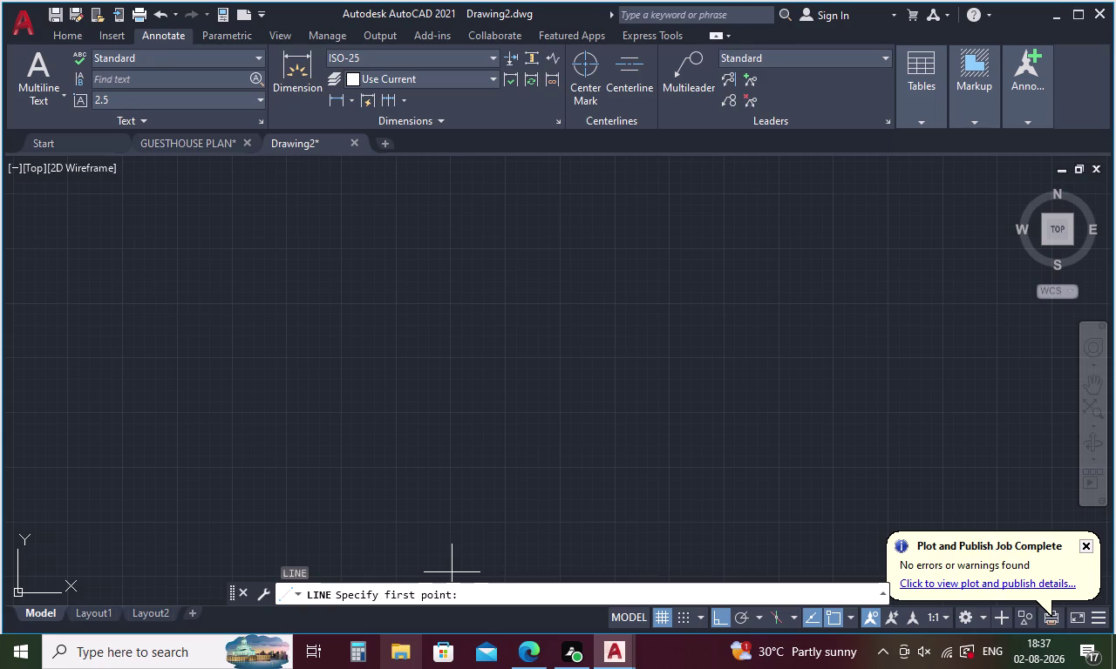
Draw the 12'9" bottom wall line.
click(405, 439)
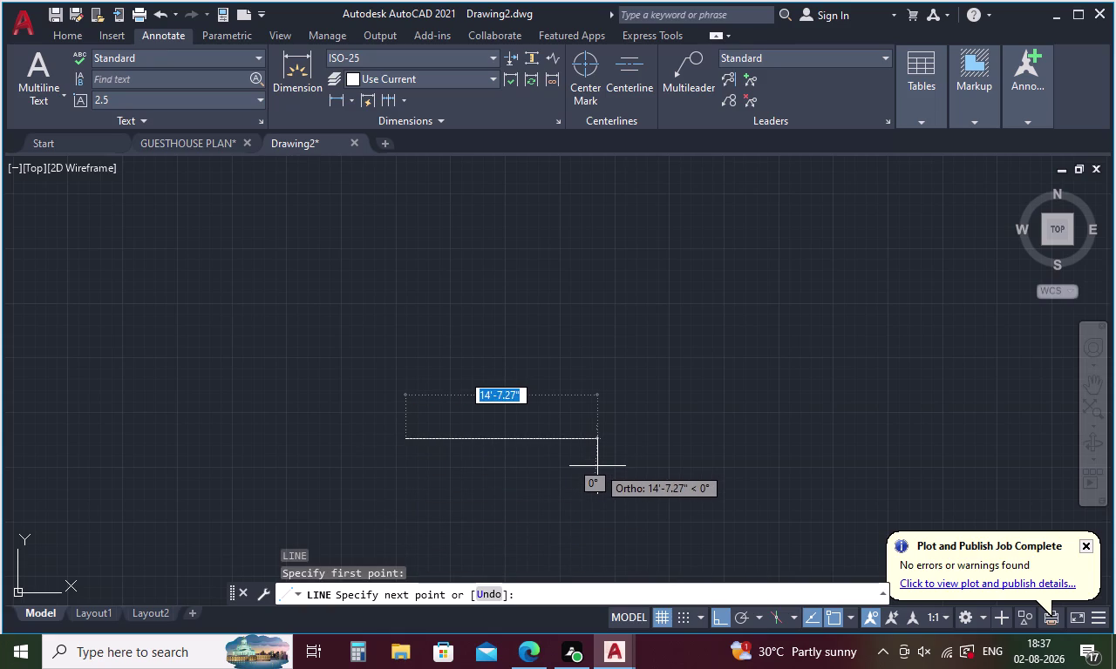
text(12)
key(apostrophe)
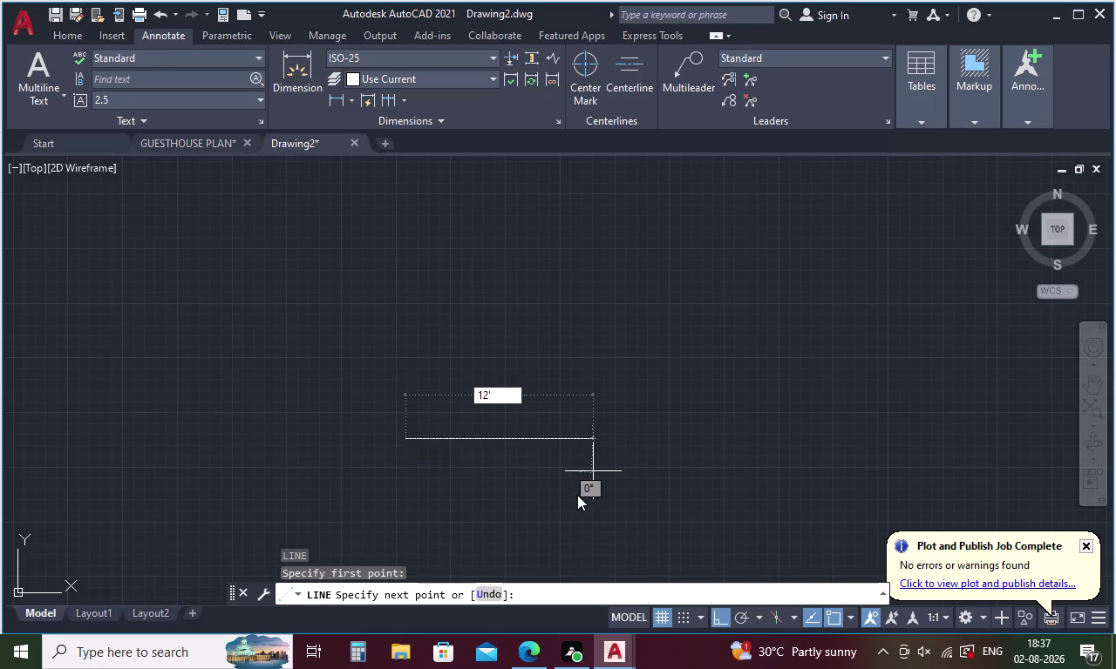
key(9)
key(shift+quotedbl)
key(Return)
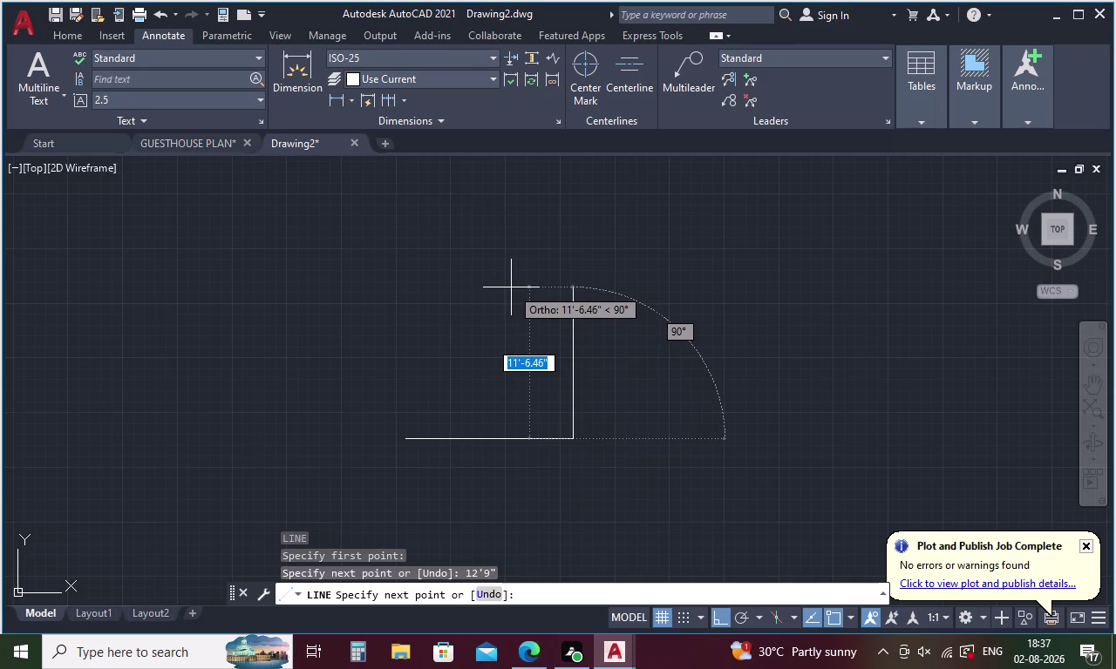
key(Escape)
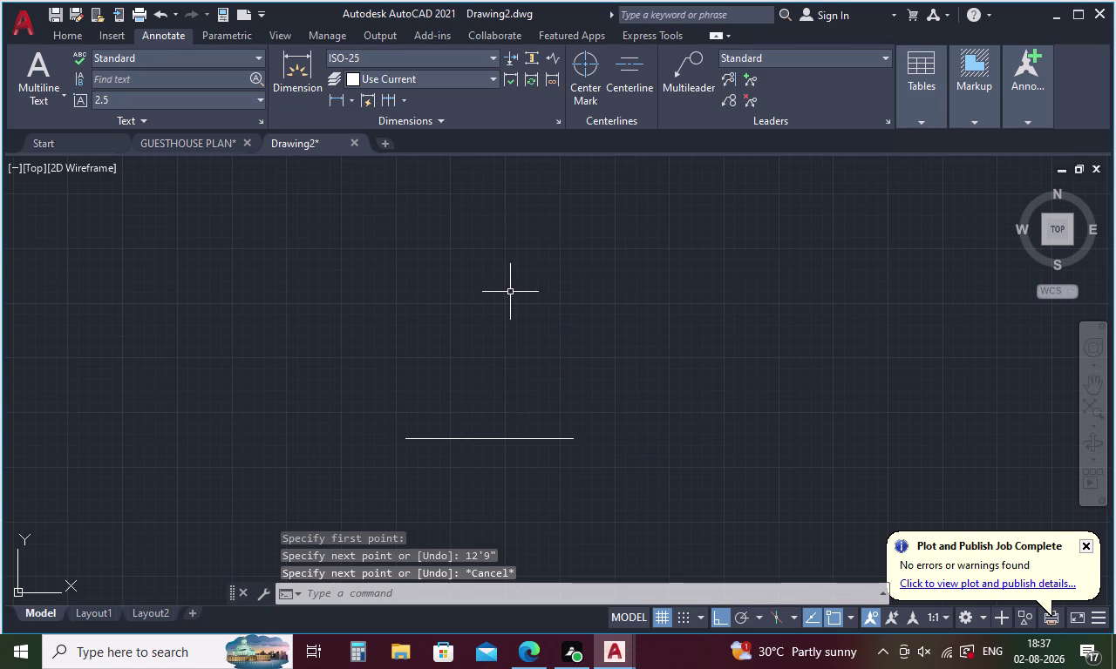
Offset the bottom wall 12' upward to form the top wall.
key(o)
key(Return)
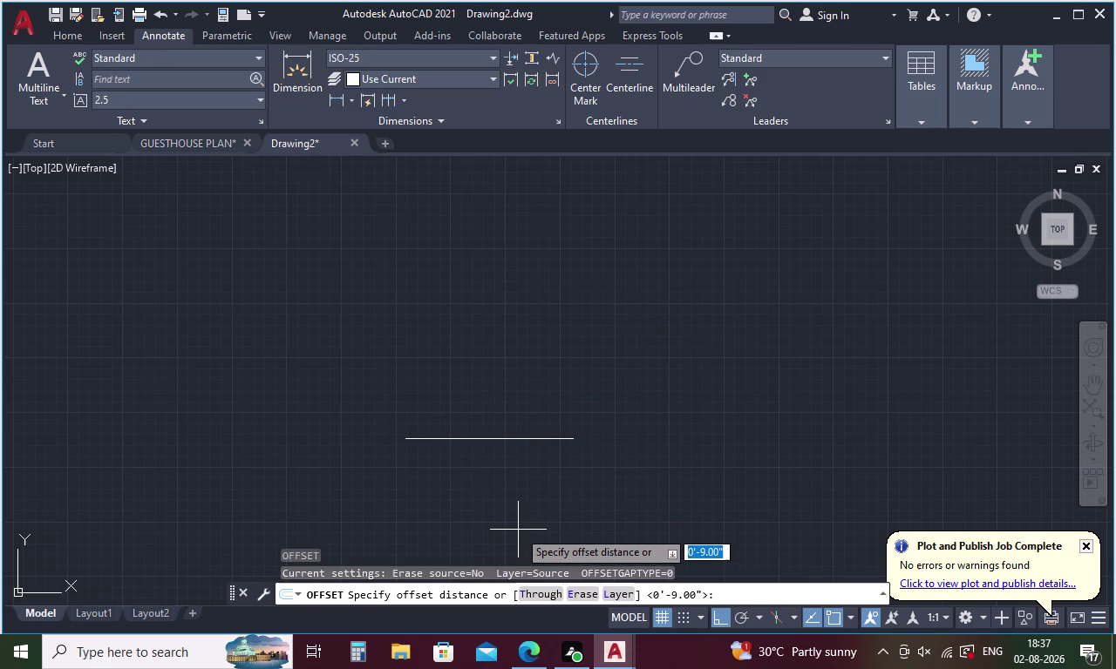
text(12')
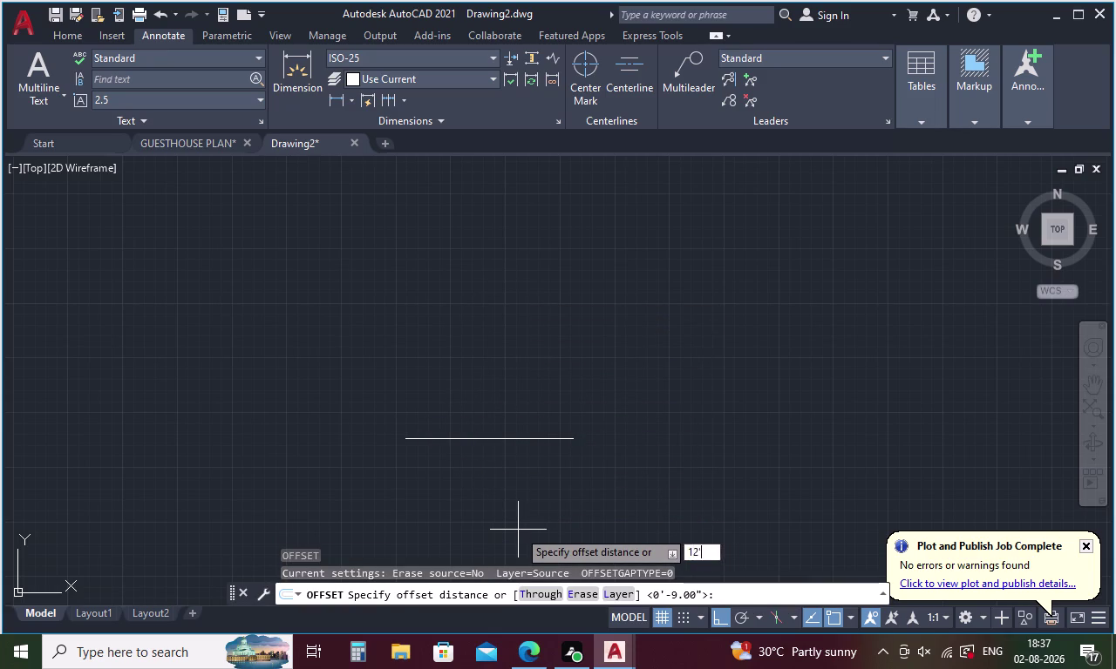
key(Return)
click(484, 437)
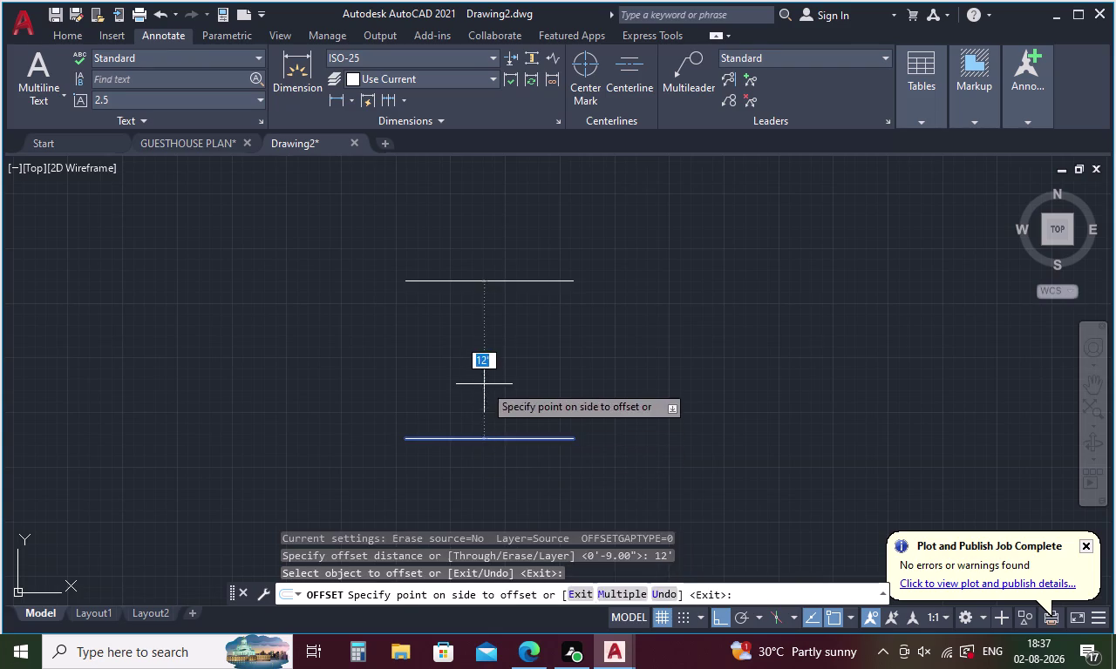
click(483, 384)
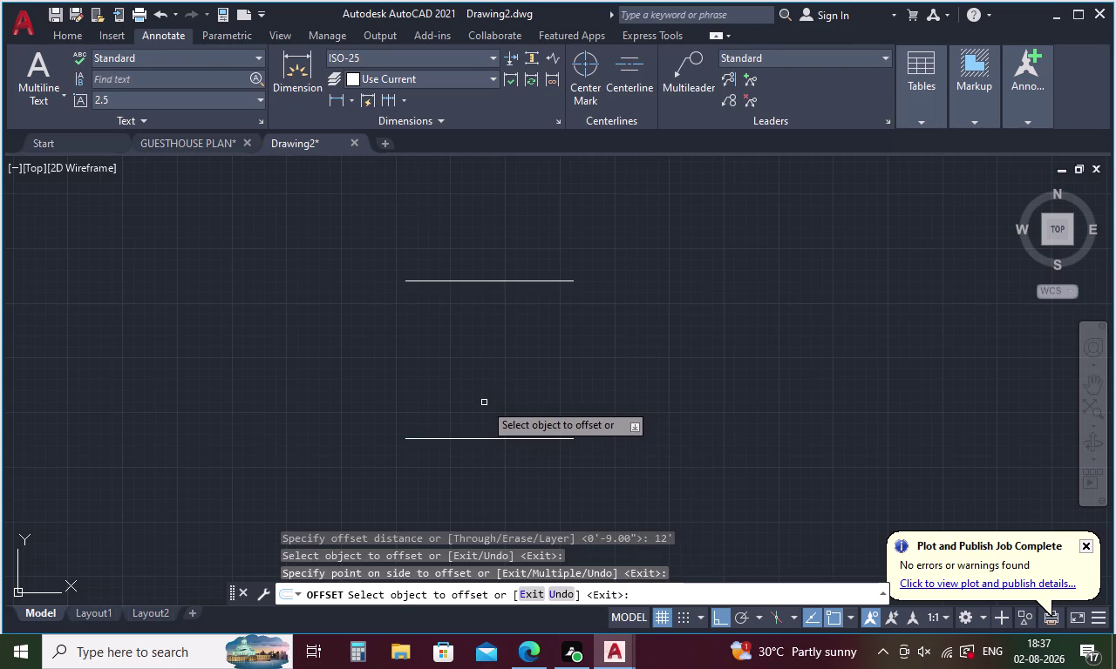
key(Escape)
Draw the left and right walls joining the ends of the top and bottom lines.
key(l)
key(Return)
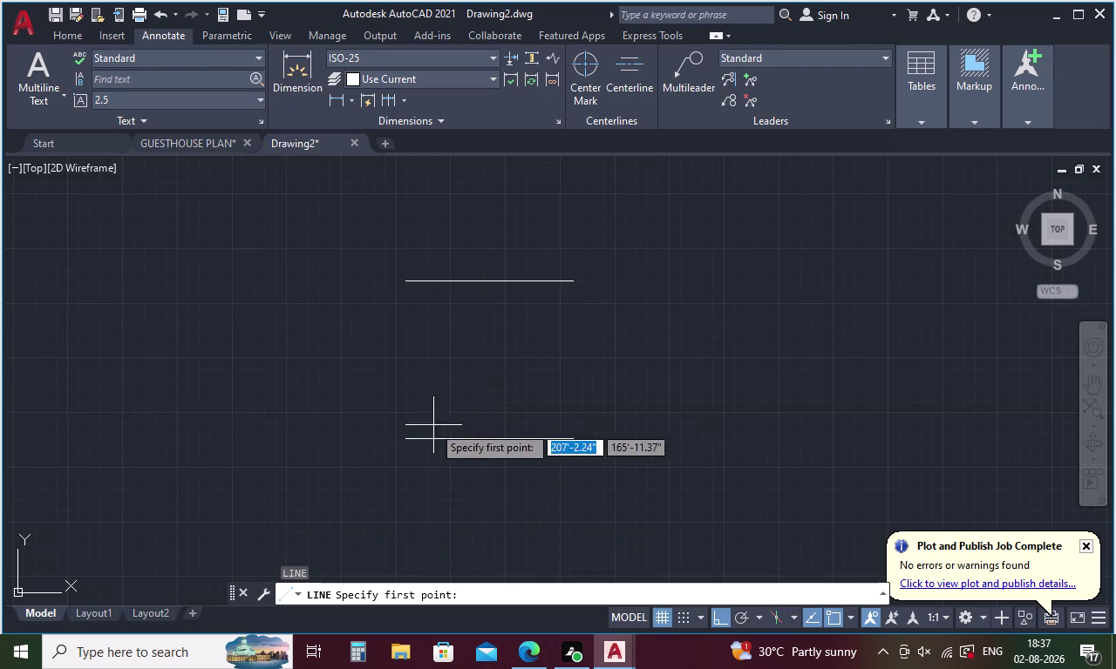
click(409, 443)
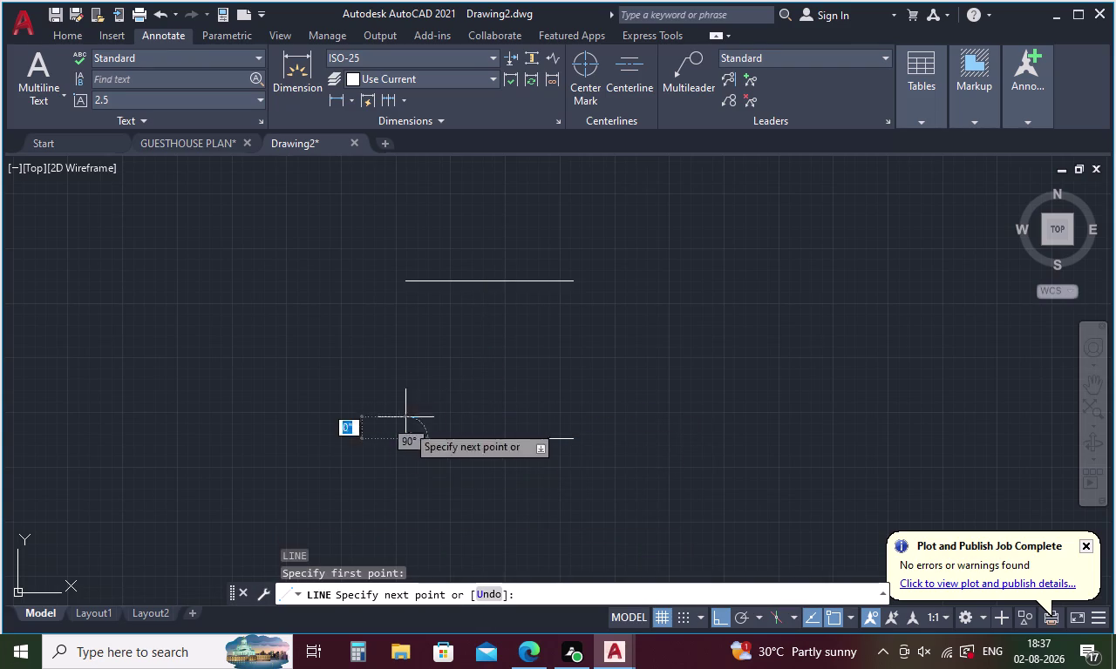
click(400, 279)
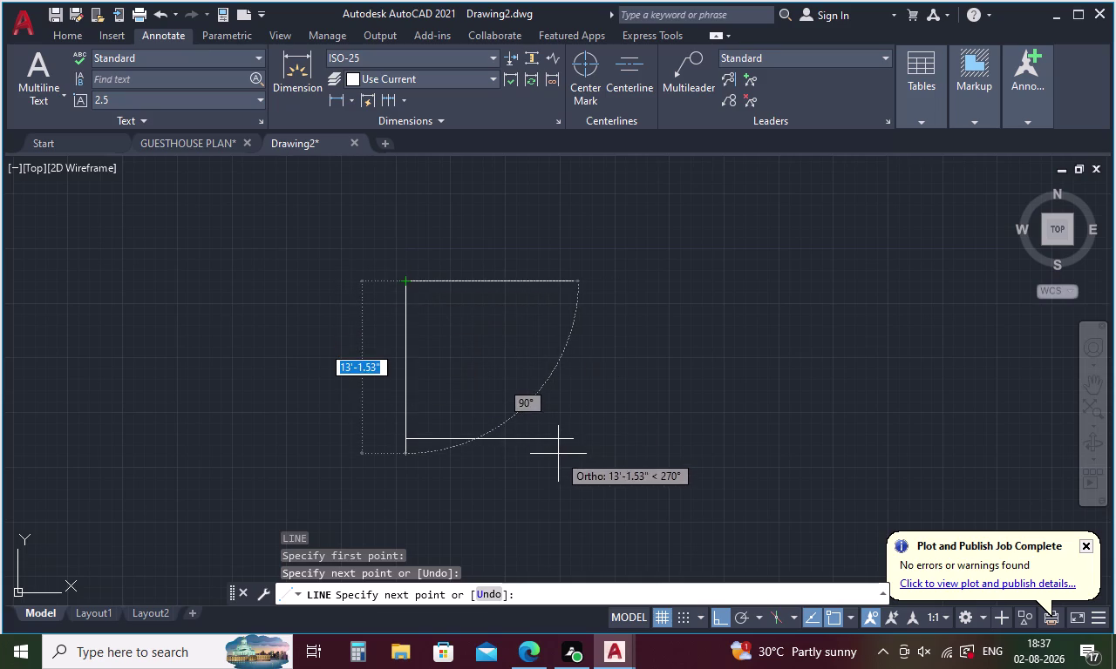
key(Escape)
key(space)
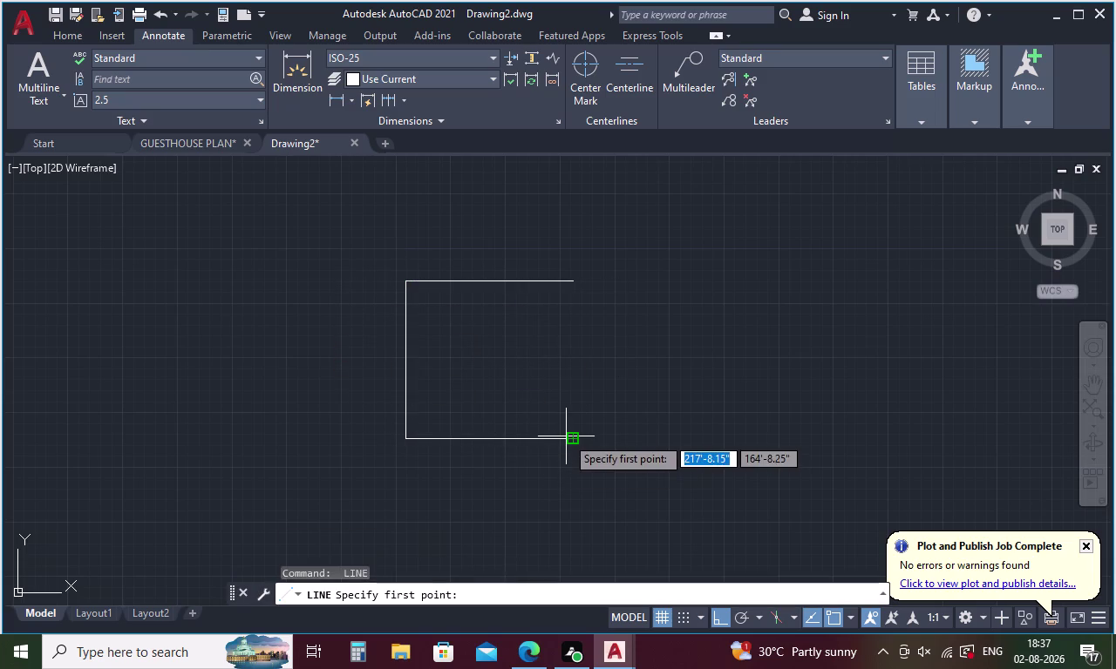
click(572, 438)
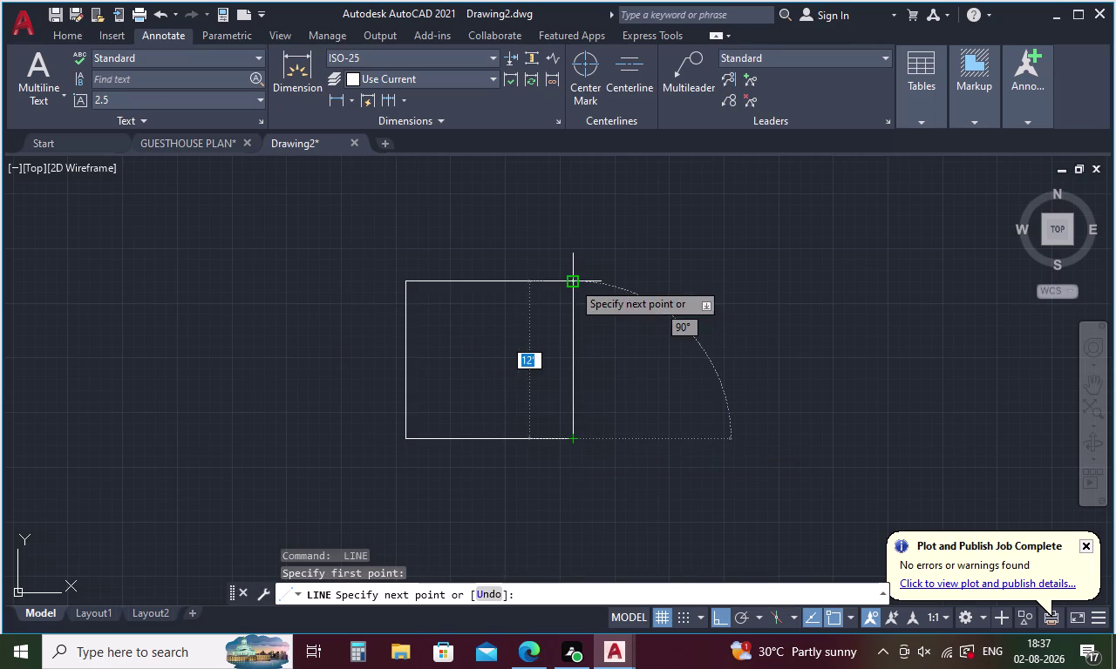
click(571, 281)
key(Escape)
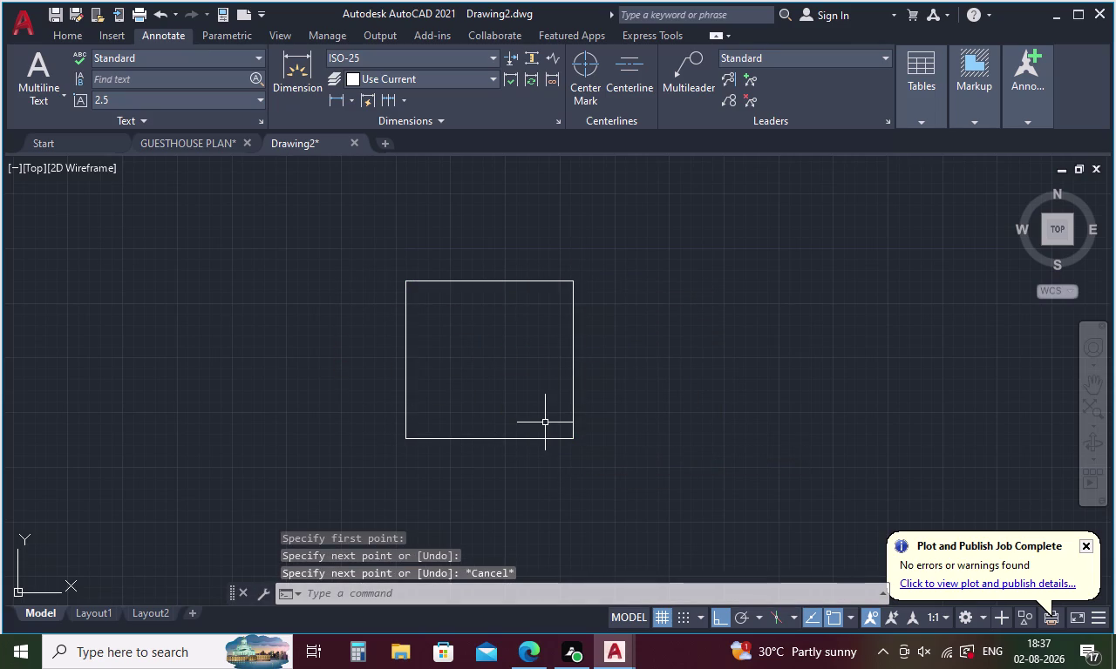
key(o)
key(Return)
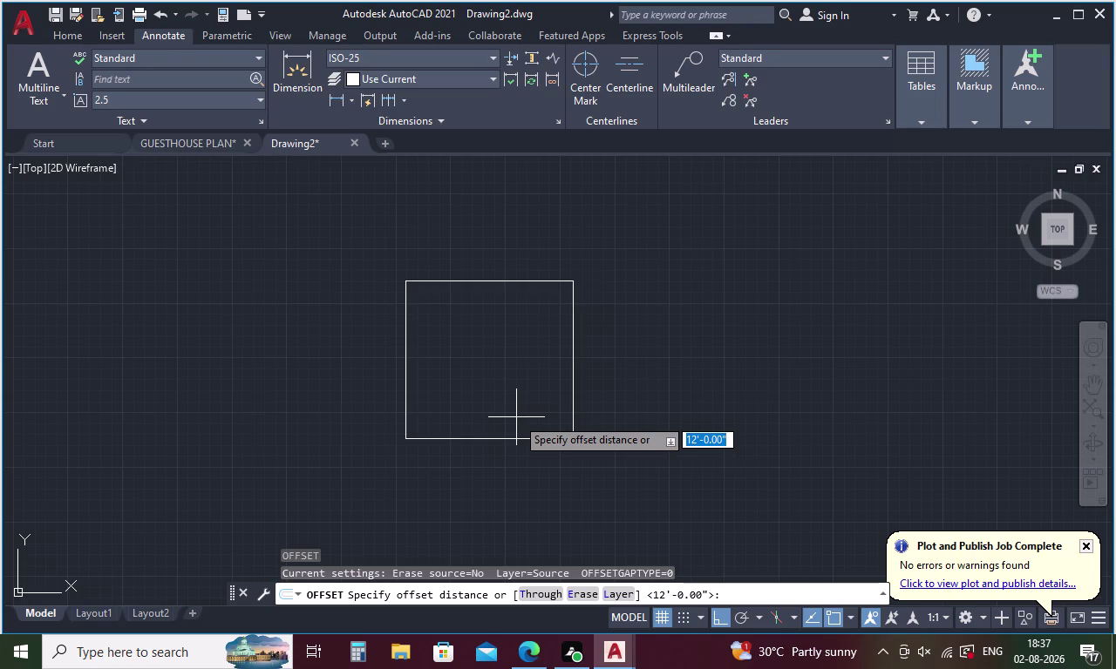
Offset the bottom and left walls 9 outward.
key(9)
key(Return)
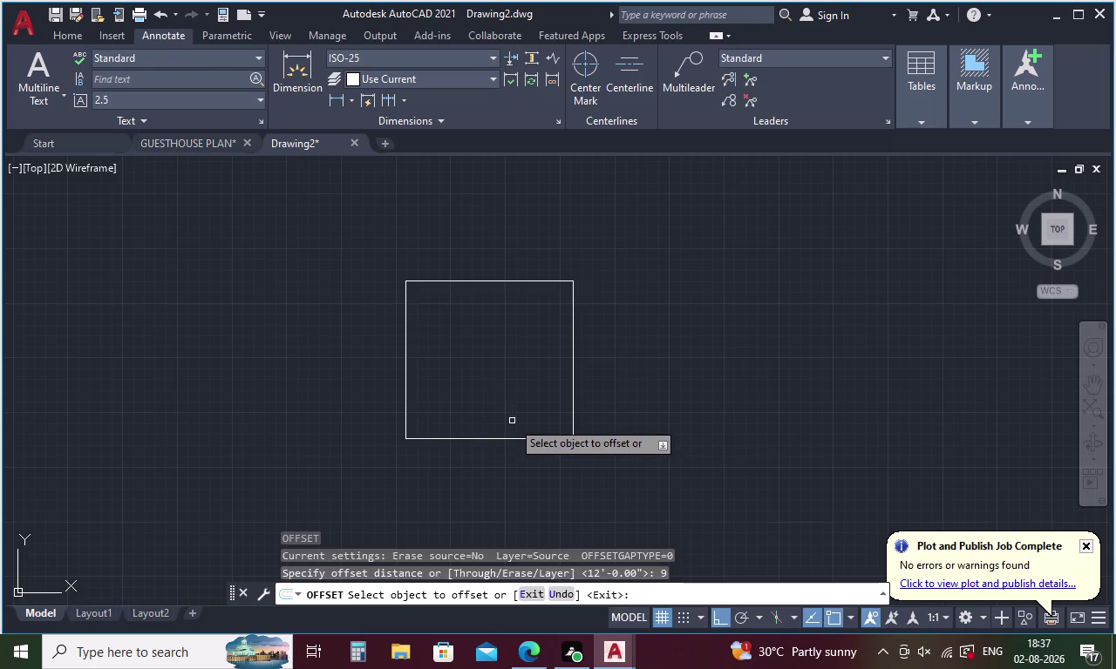
click(503, 440)
click(501, 483)
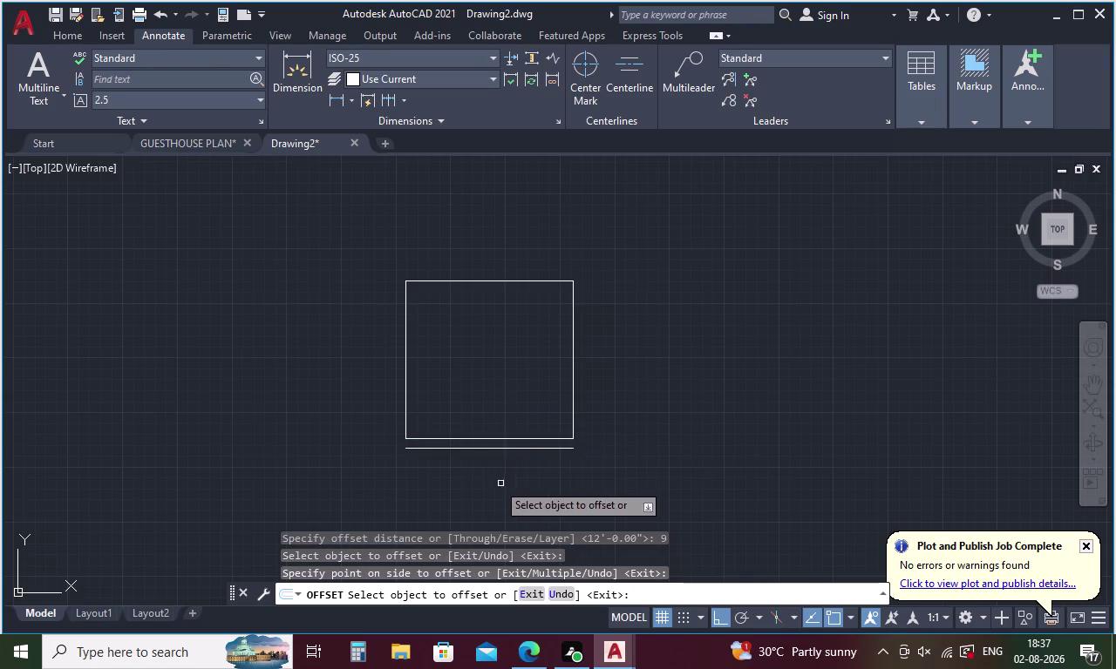
click(405, 366)
click(369, 364)
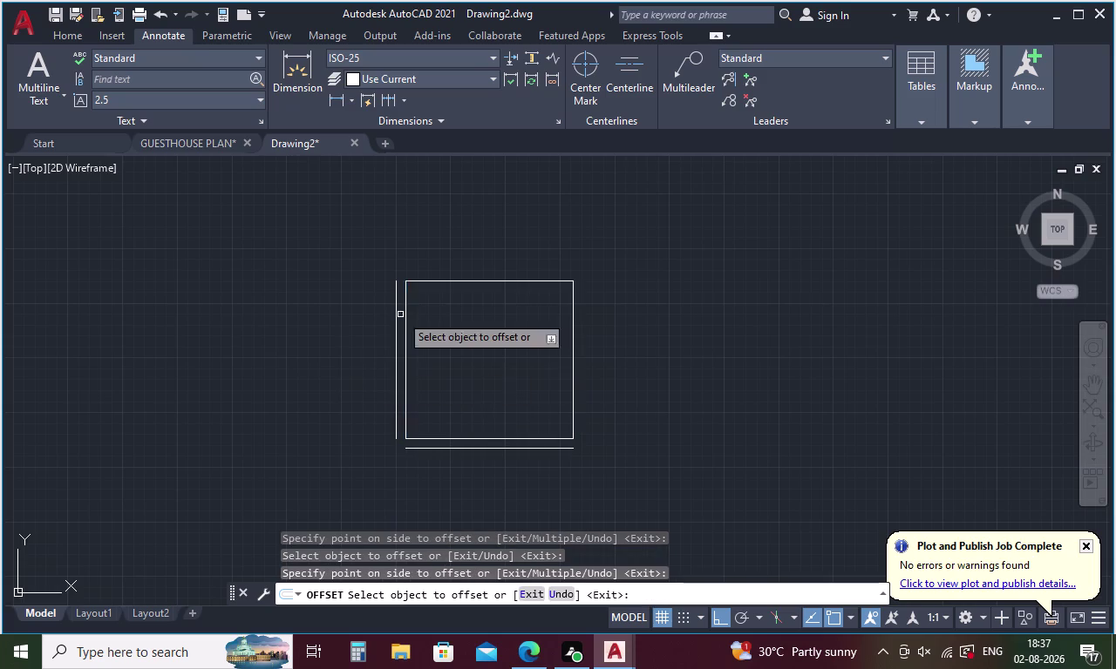
key(space)
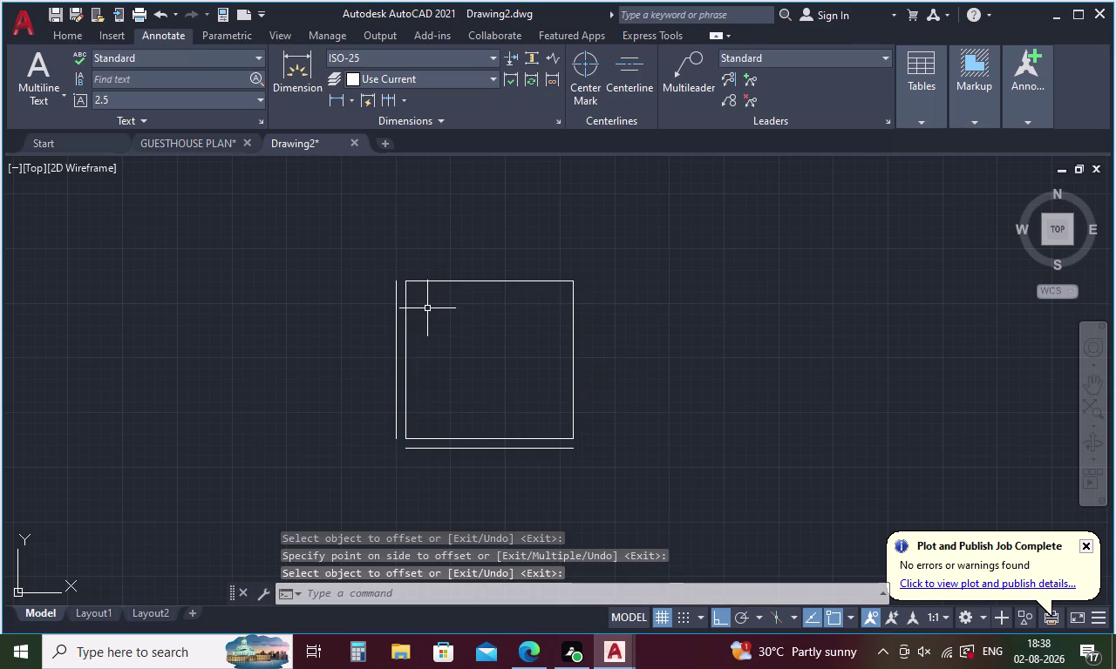
Offset the top and right walls 5 outward.
key(5)
key(Return)
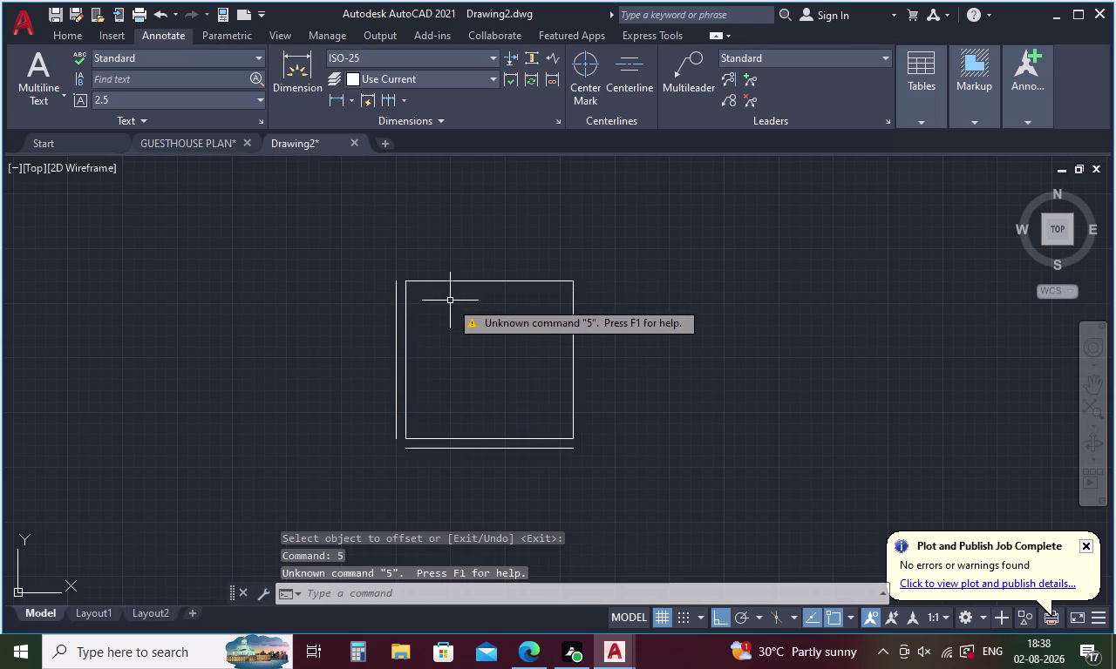
key(Escape)
key(o)
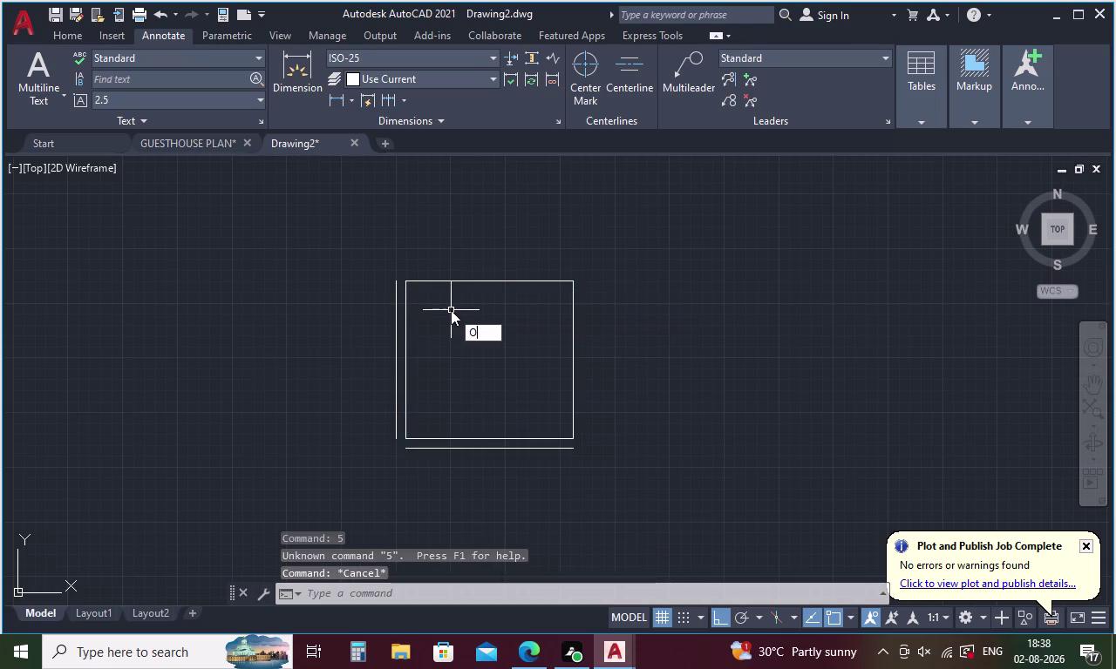
key(Return)
key(5)
key(Return)
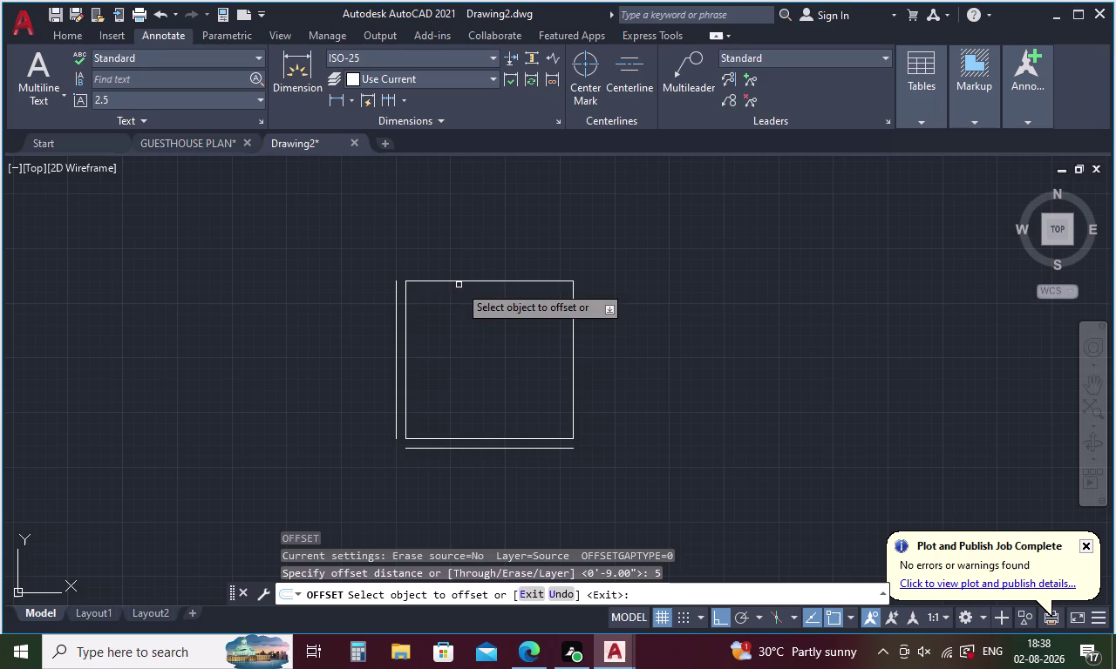
click(459, 280)
click(462, 262)
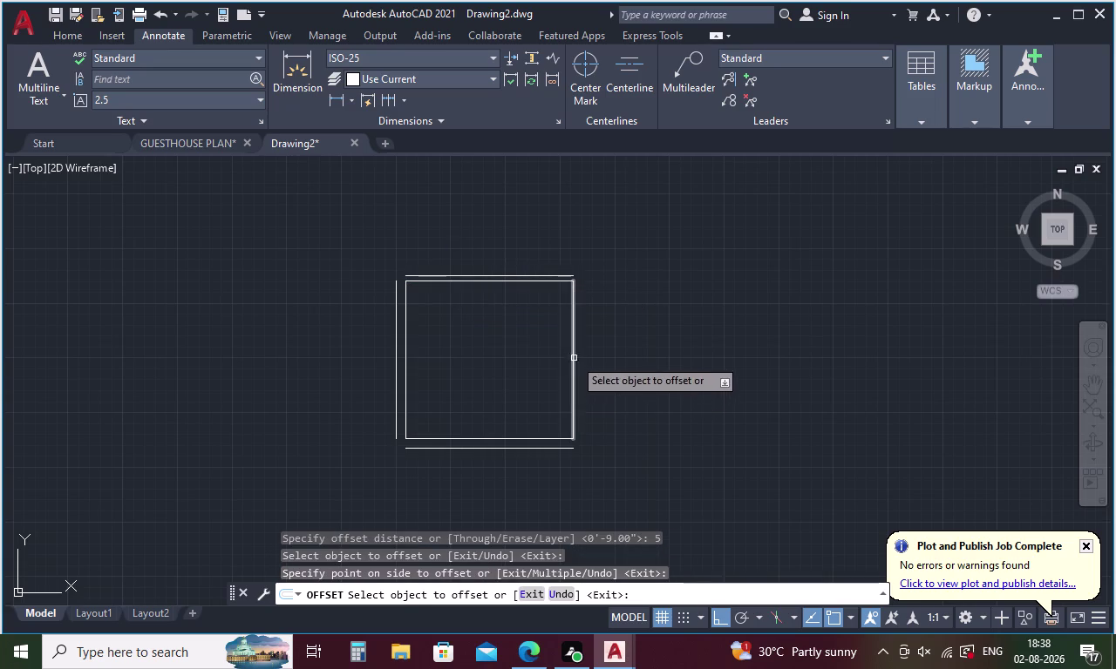
click(573, 358)
click(631, 353)
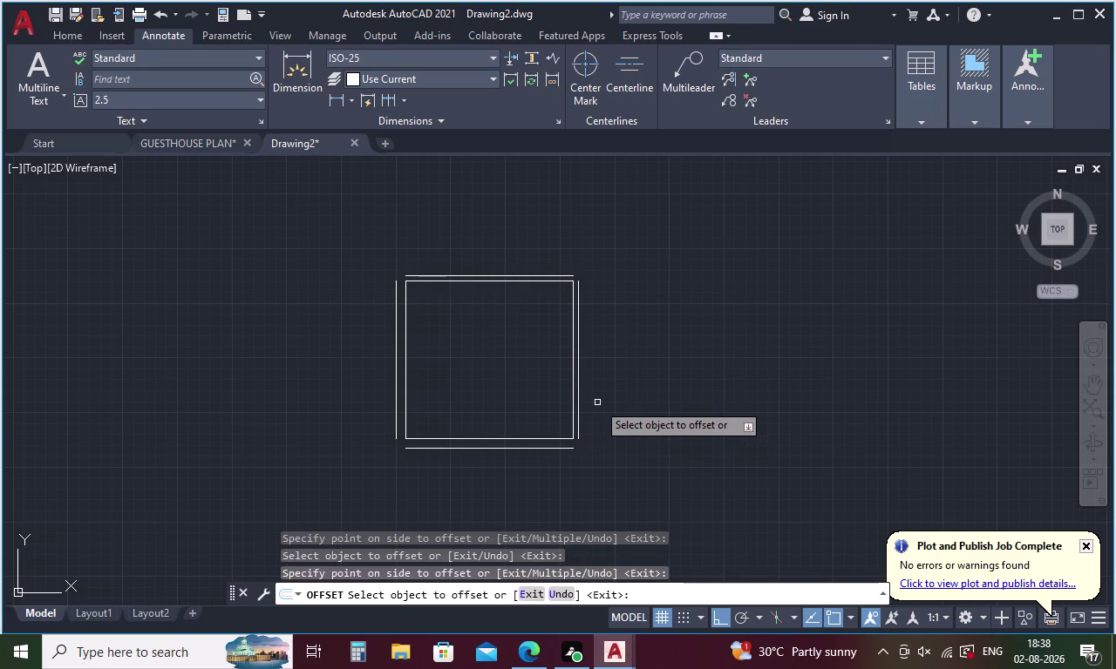
Fillet the outer top-right, top-left and bottom-left wall corners in multiple mode.
key(Escape)
text(F ,)
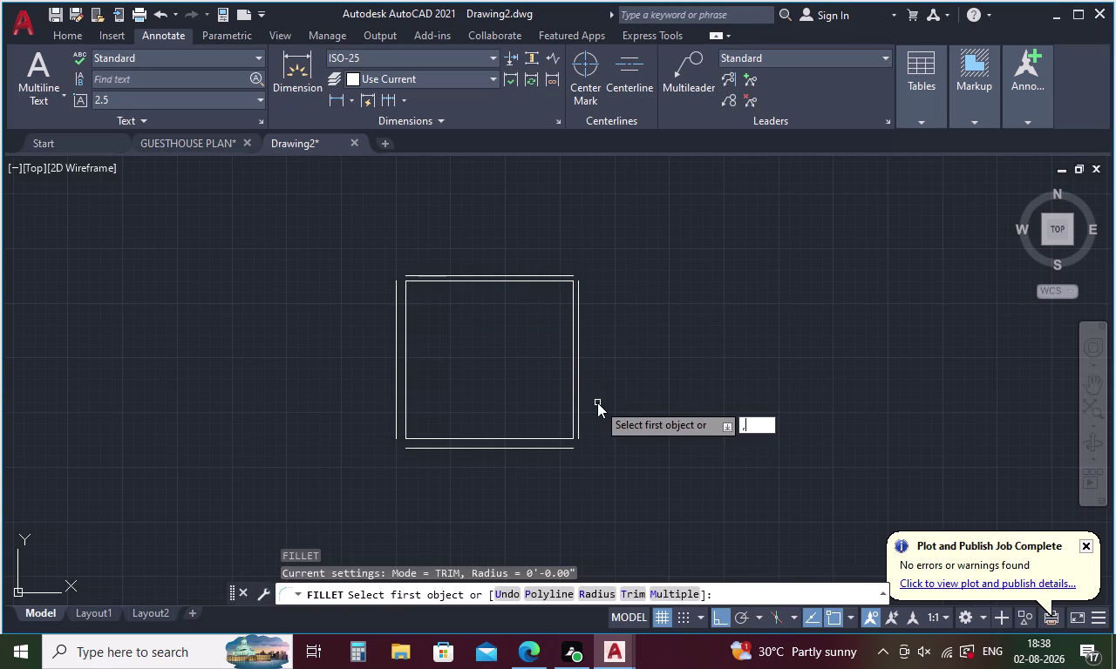
key(BackSpace)
key(m)
key(space)
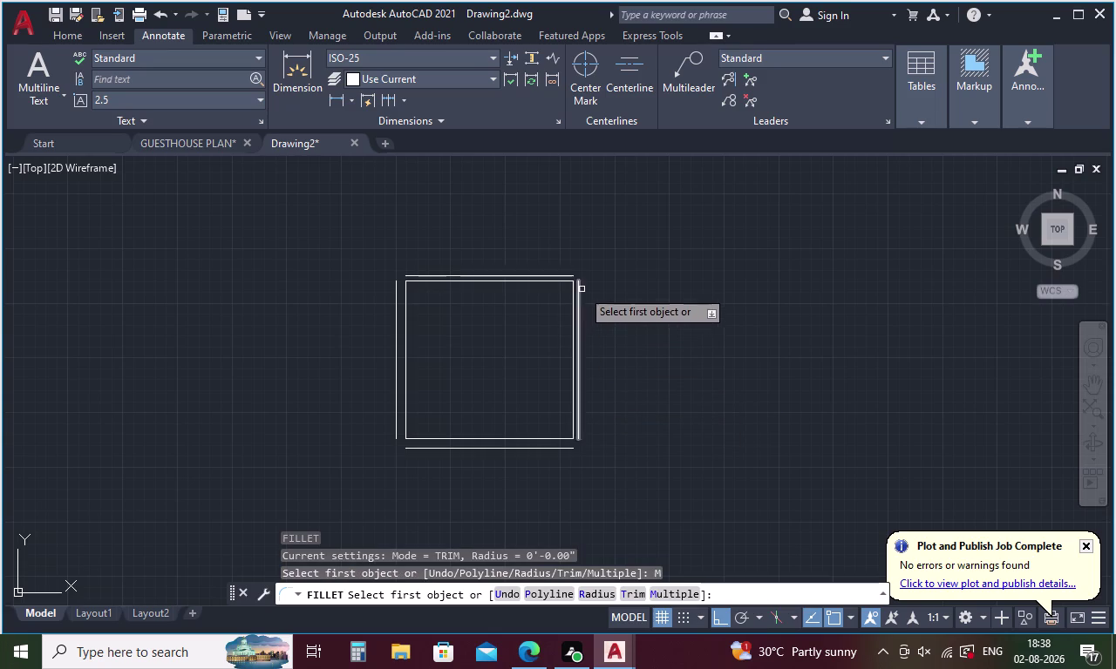
click(578, 290)
click(571, 274)
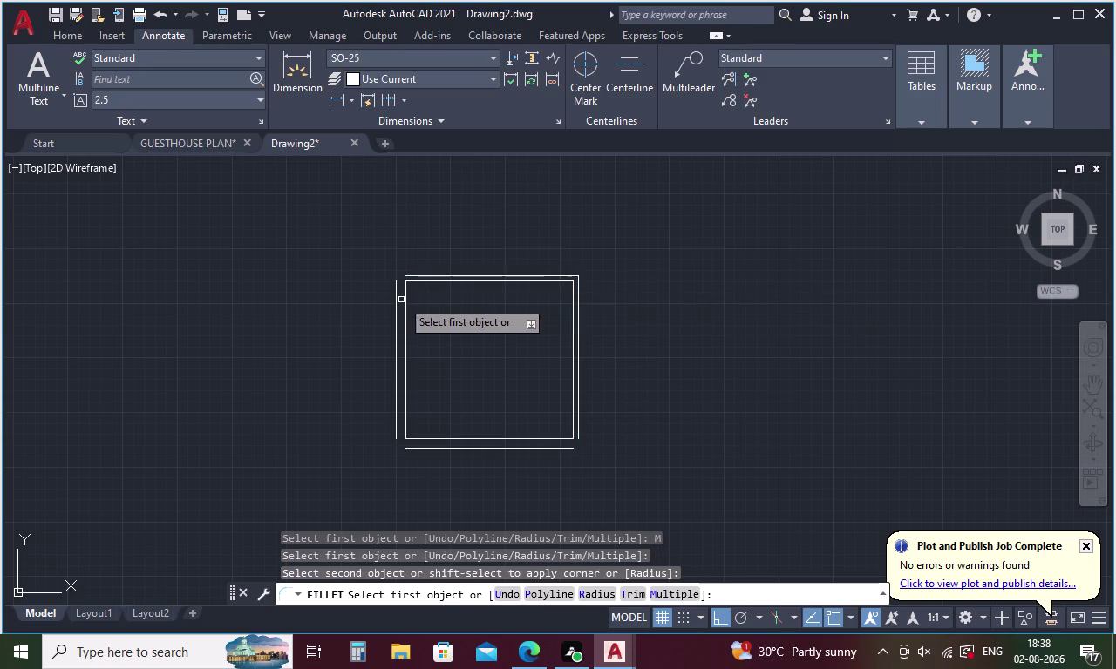
click(395, 291)
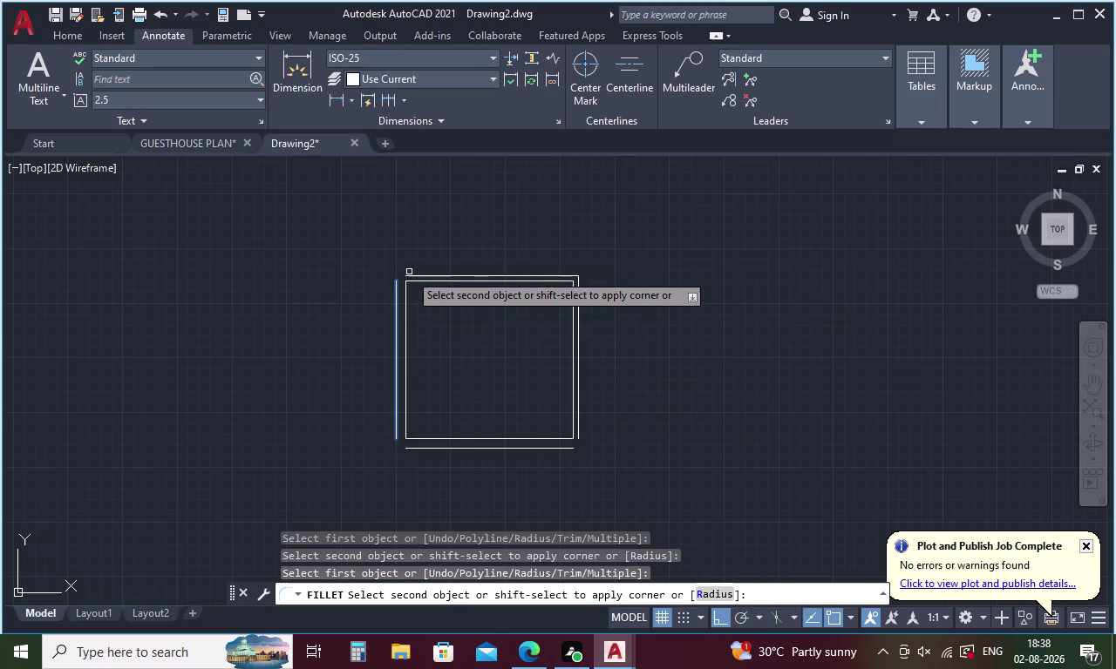
click(409, 277)
click(407, 447)
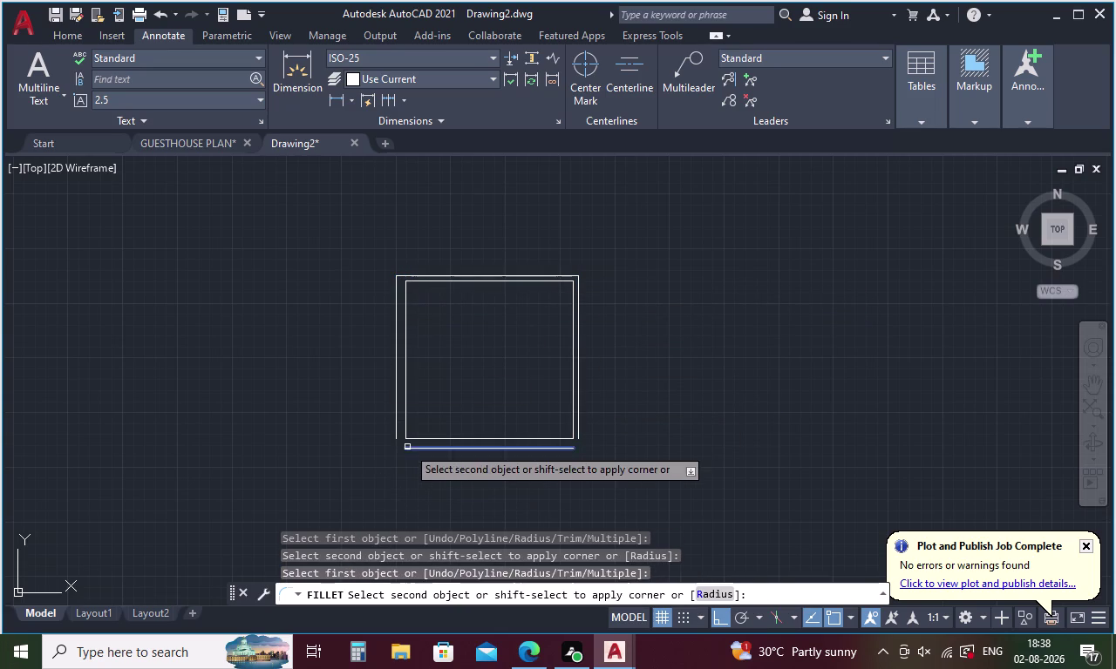
click(395, 432)
Fillet the outer right and bottom wall lines at the bottom-right corner.
click(580, 434)
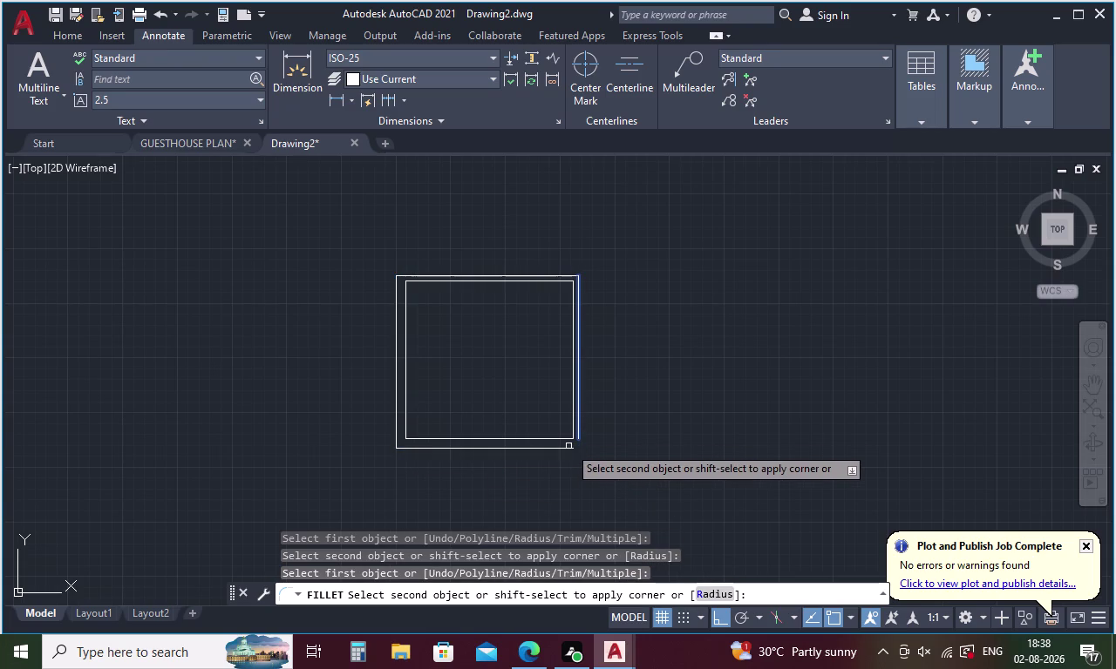
click(568, 446)
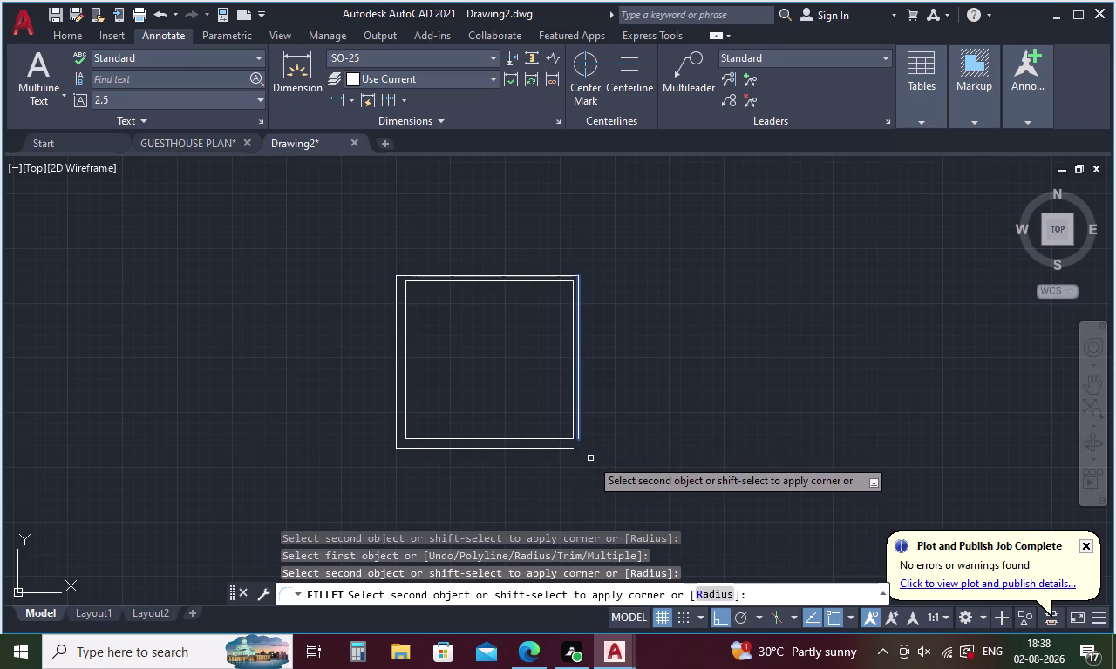
click(573, 451)
key(Escape)
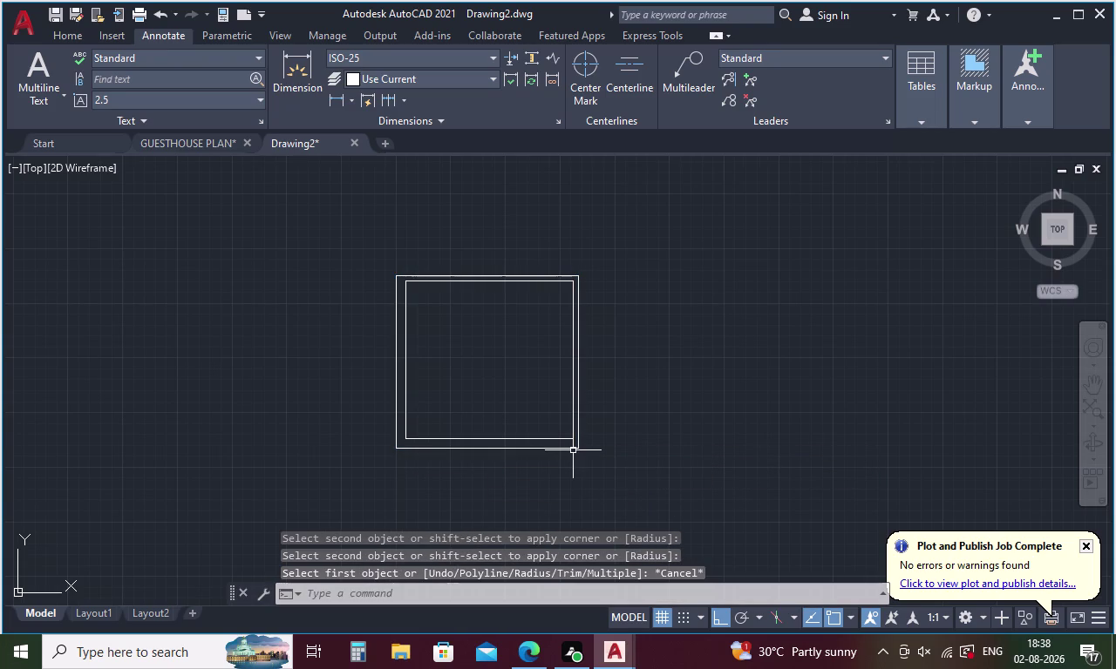
Draw a 10'5" vertical line upward from the room's outer top-left corner.
key(l)
key(Return)
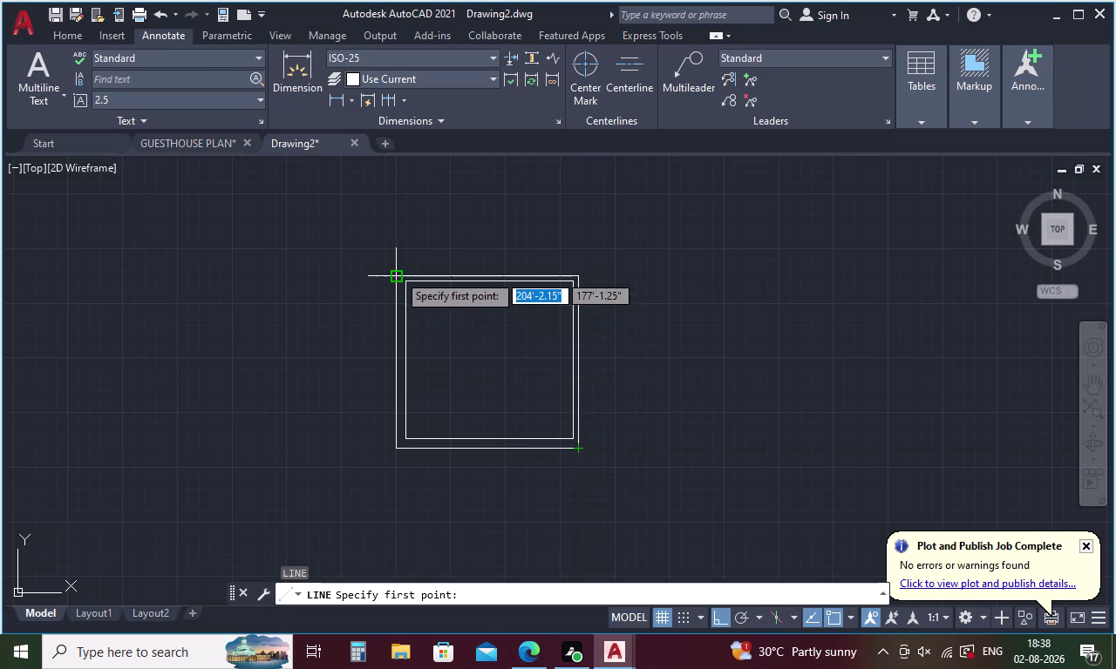
click(397, 272)
middle_drag(394, 235, 394, 389)
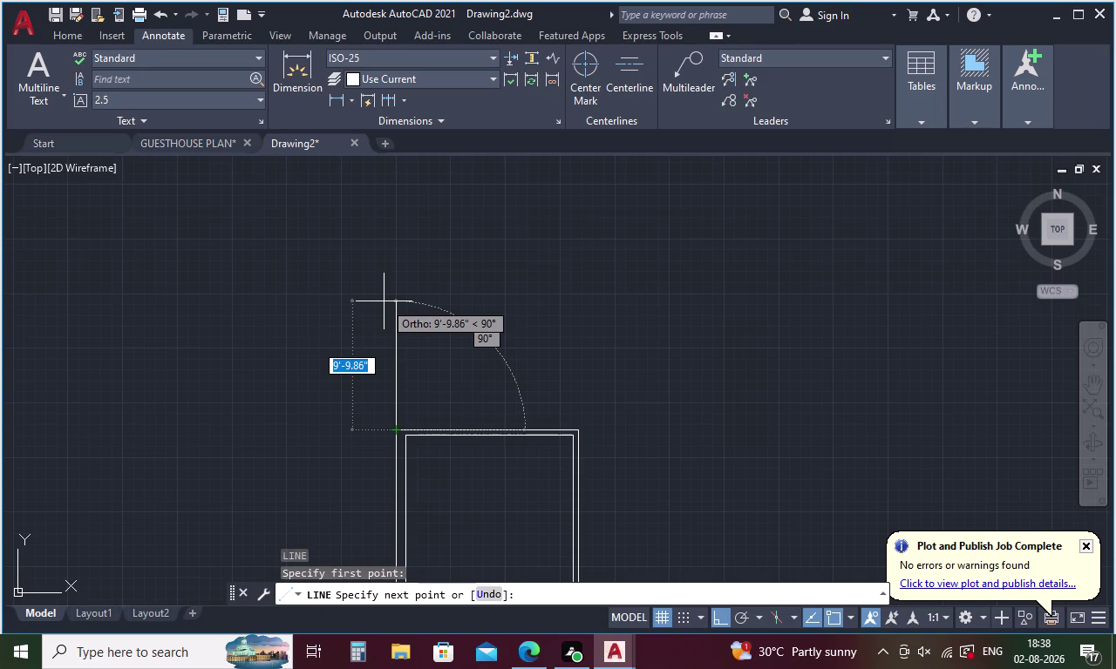
text(1)
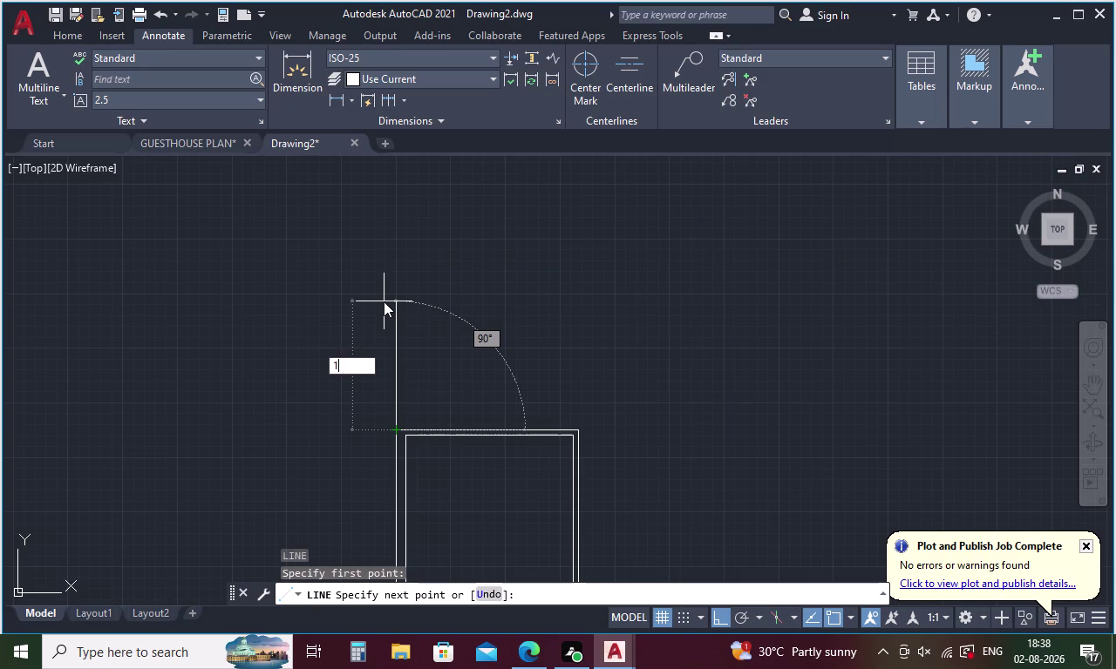
text(0)
key(apostrophe)
text(5")
key(Return)
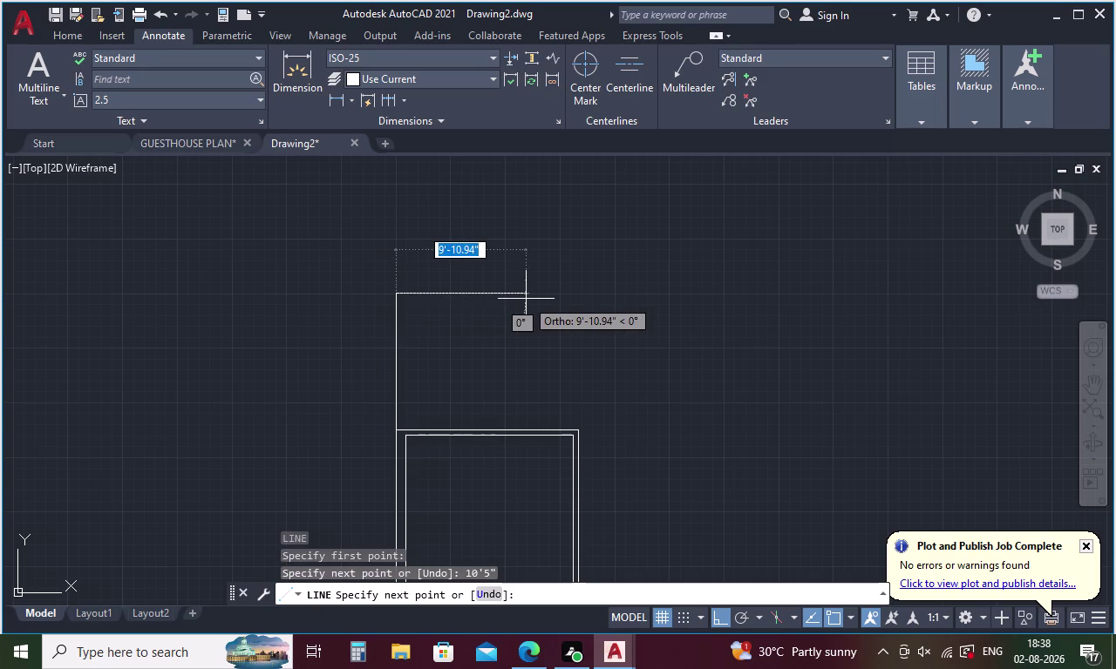
key(Escape)
key(o)
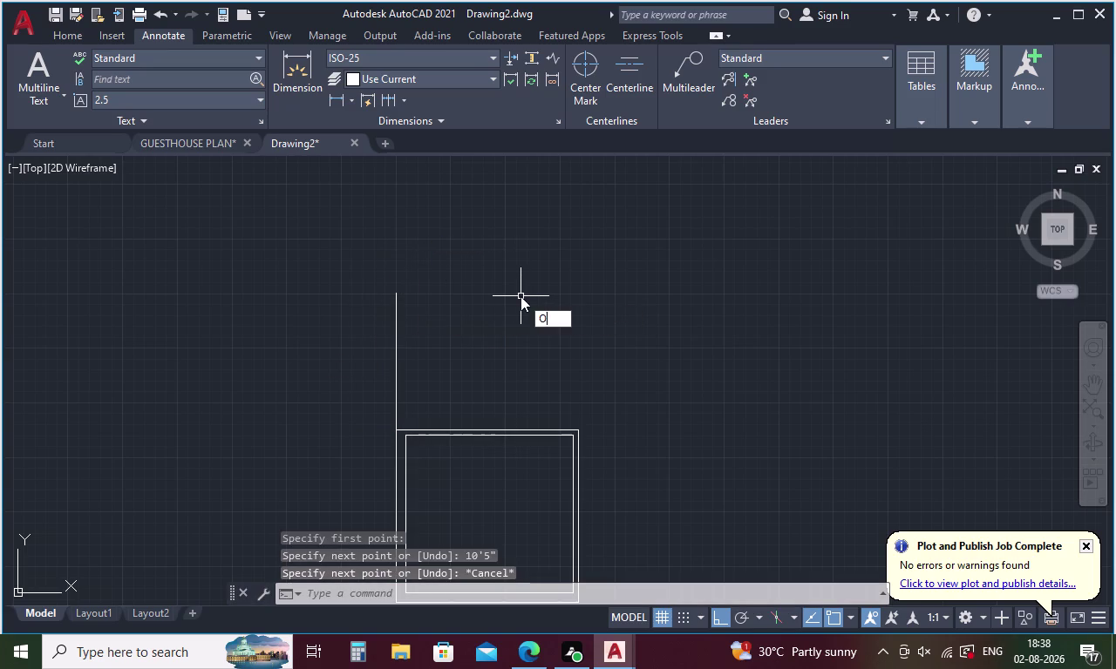
key(Return)
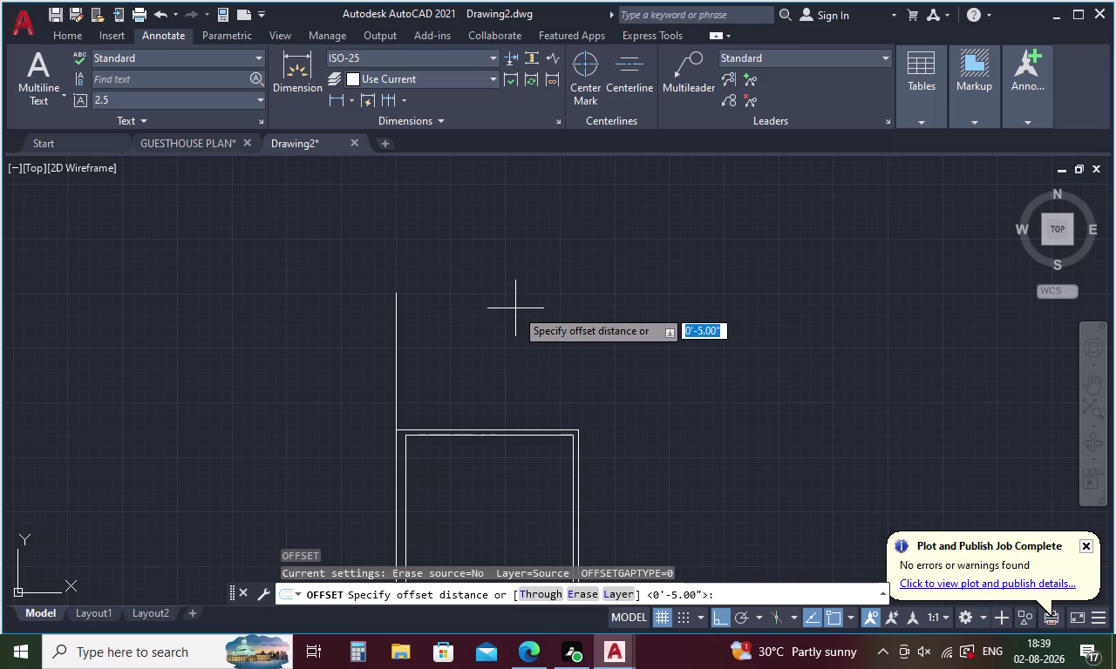
Offset the vertical line 9 to the right, then offset that copy 10' right.
key(9)
key(Return)
click(395, 333)
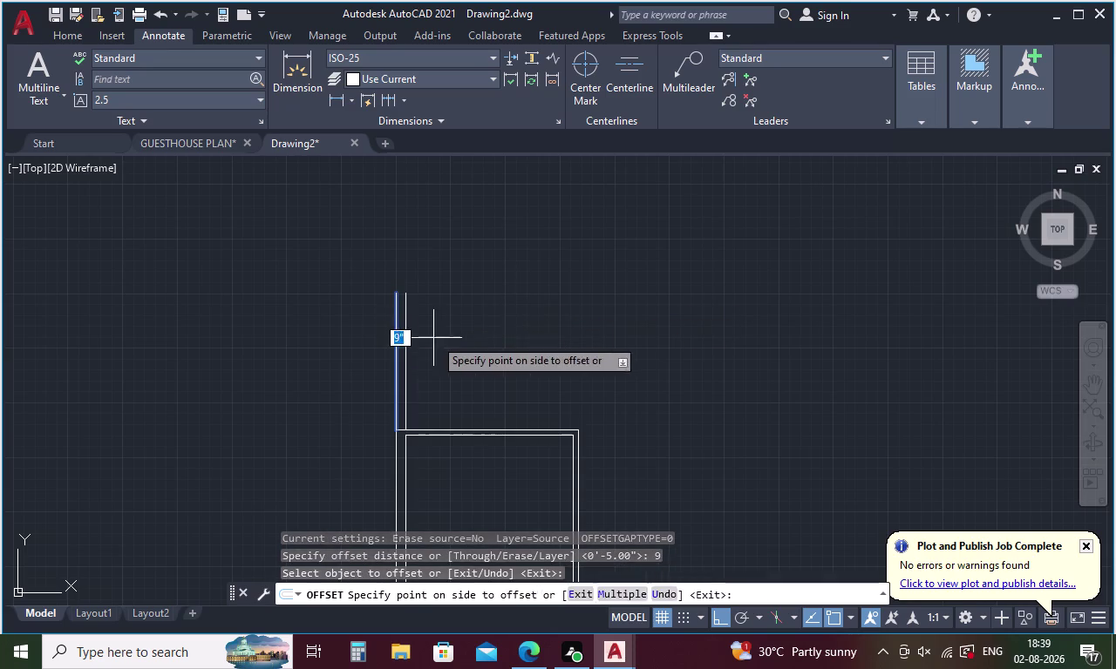
click(436, 338)
key(Escape)
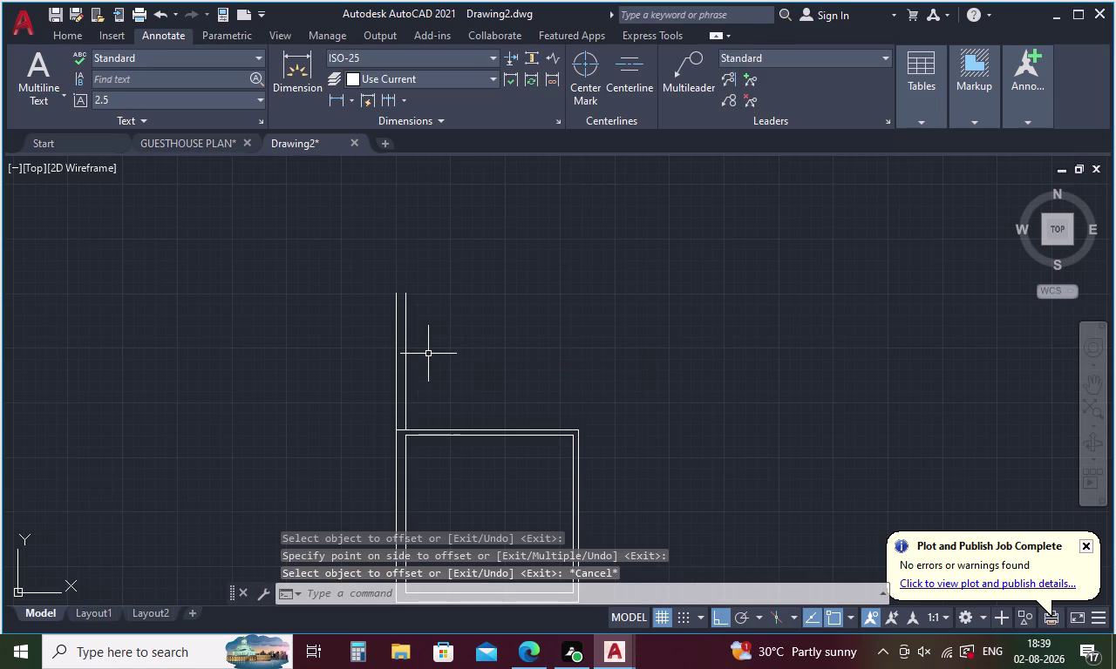
key(space)
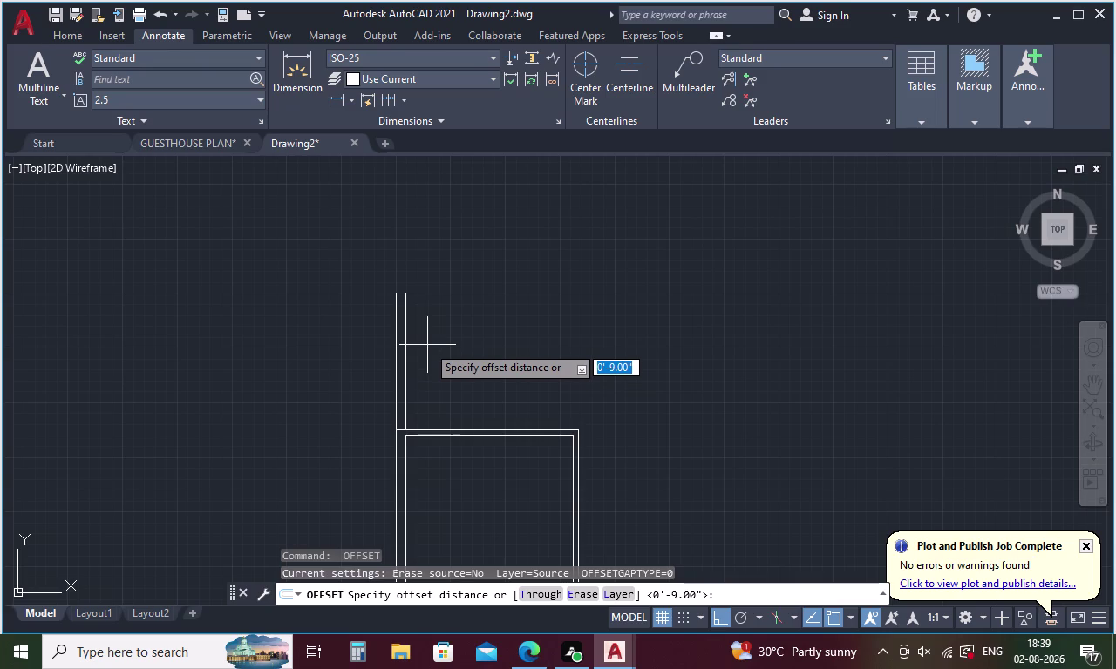
text(10')
key(Return)
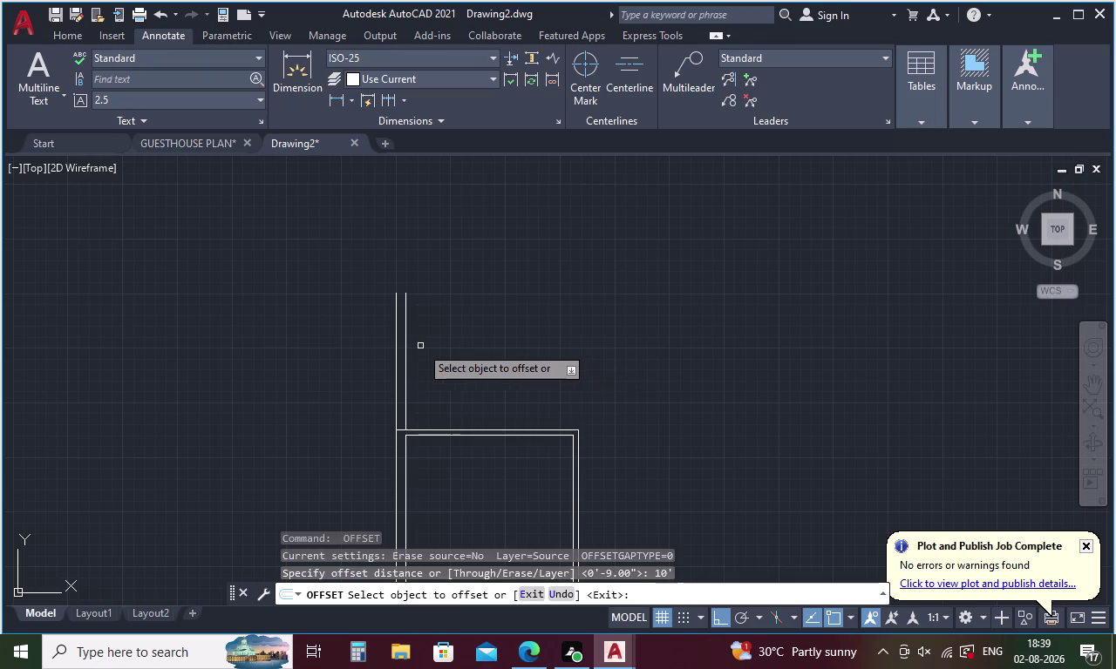
click(405, 358)
click(544, 366)
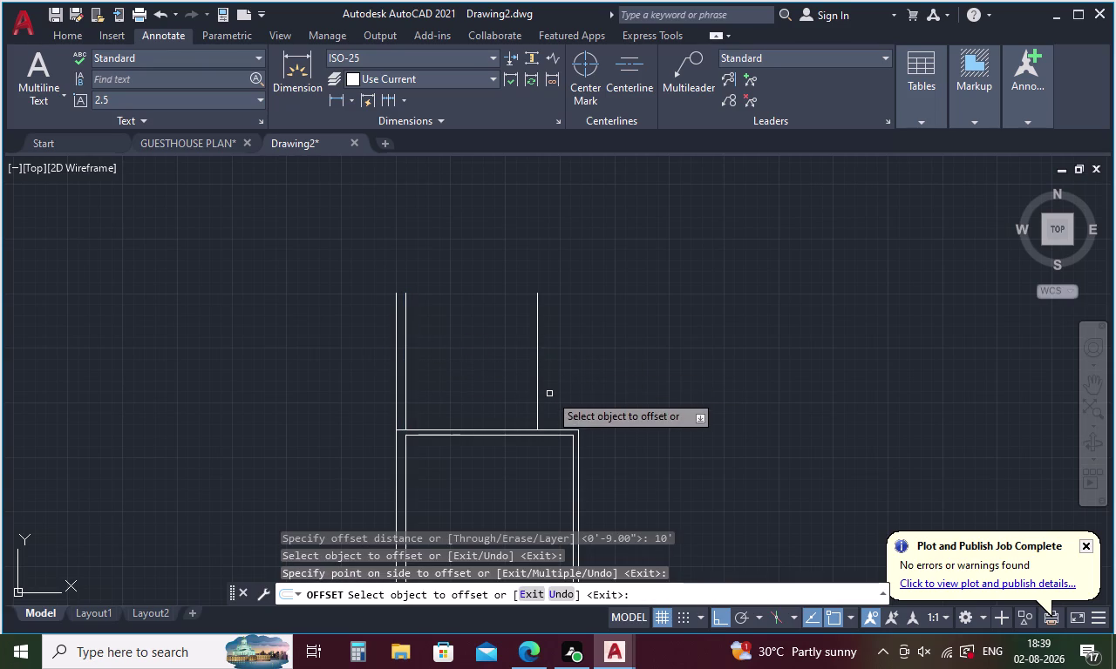
key(space)
Add an outer wall line 5 to the right of the new right wall.
key(space)
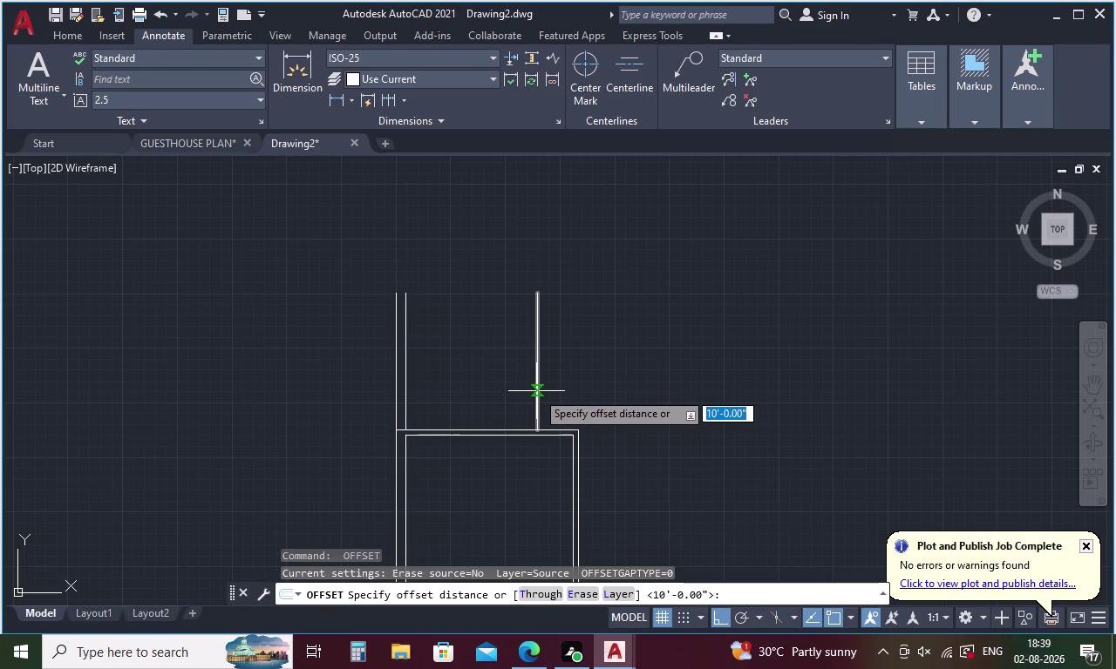
key(5)
key(Return)
click(537, 363)
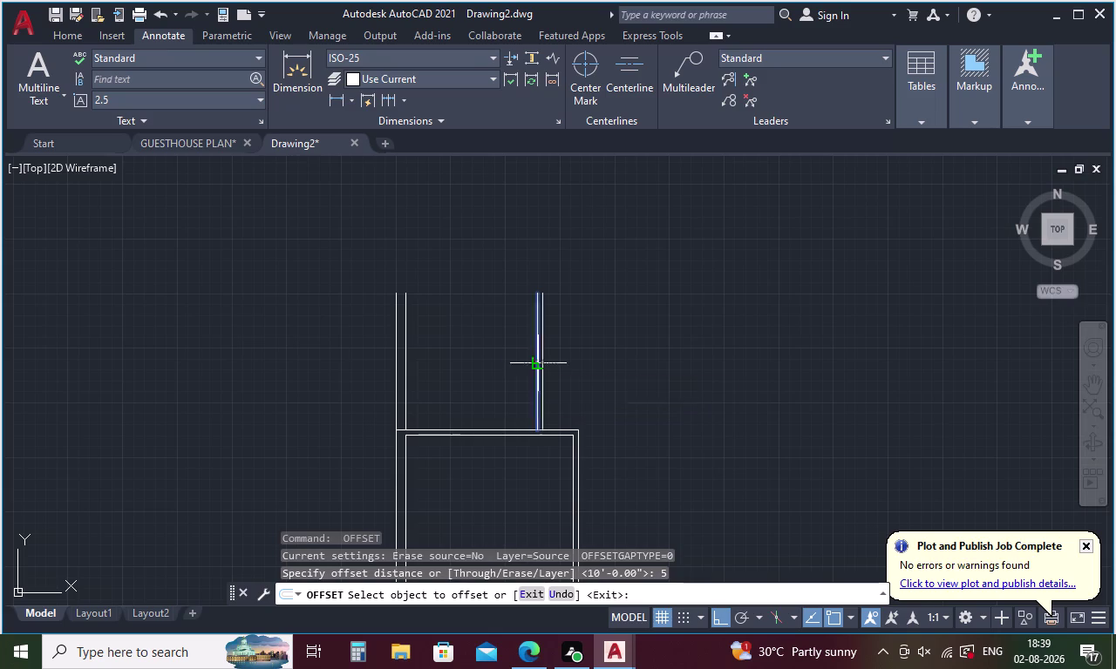
click(562, 362)
key(Escape)
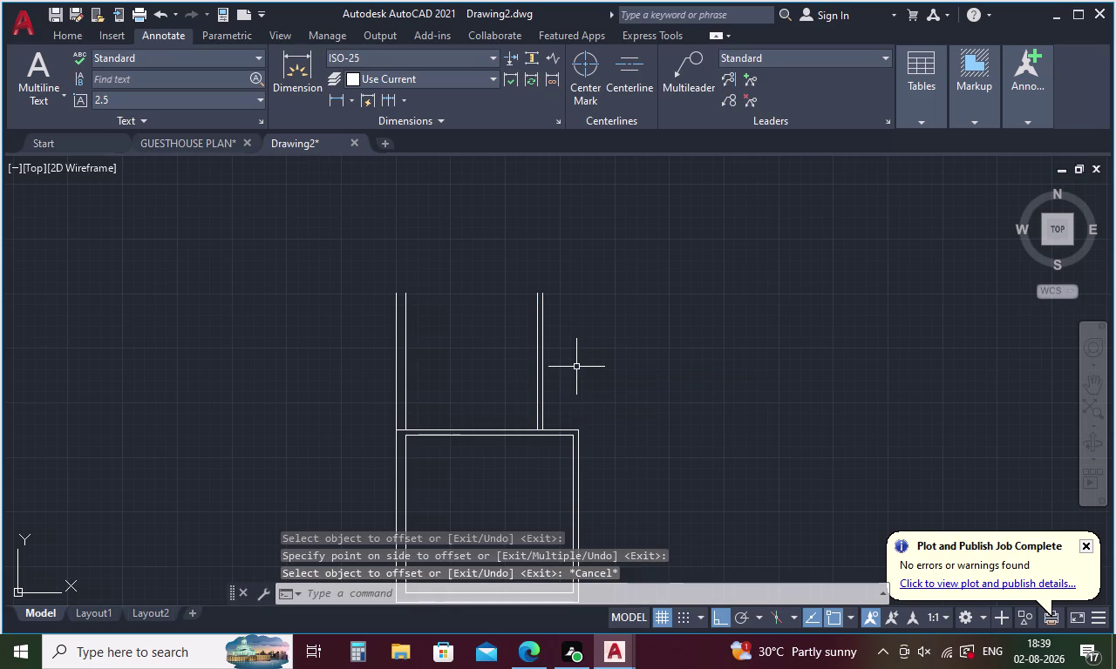
Draw the top wall line between the inner side walls and recentre both rooms.
key(l)
key(Return)
click(406, 293)
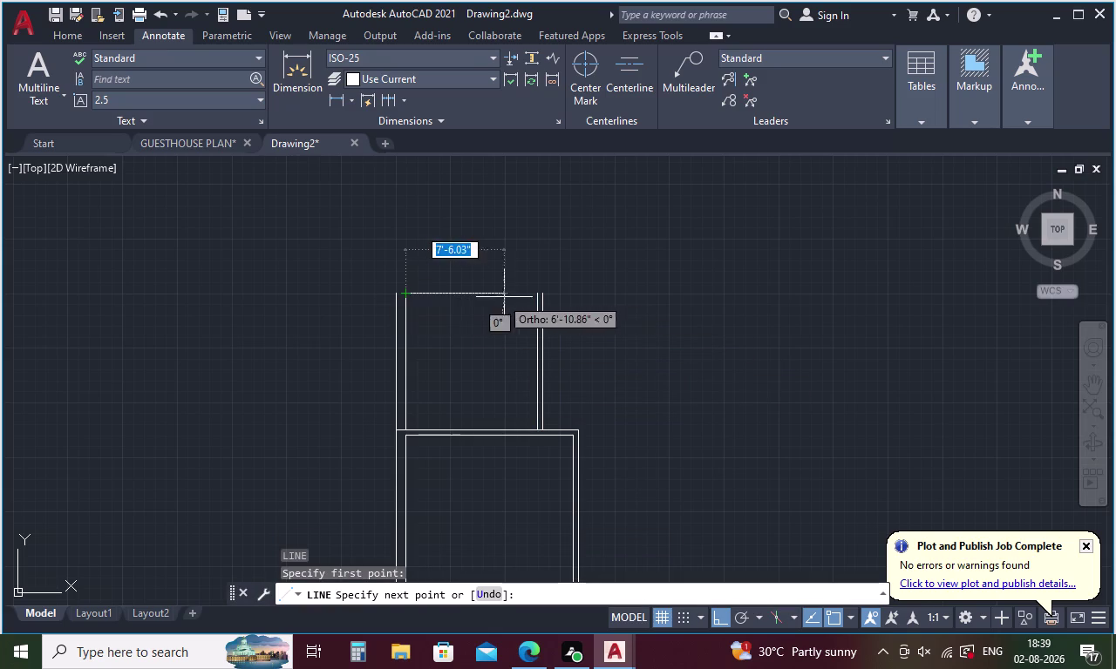
scroll(up, 3)
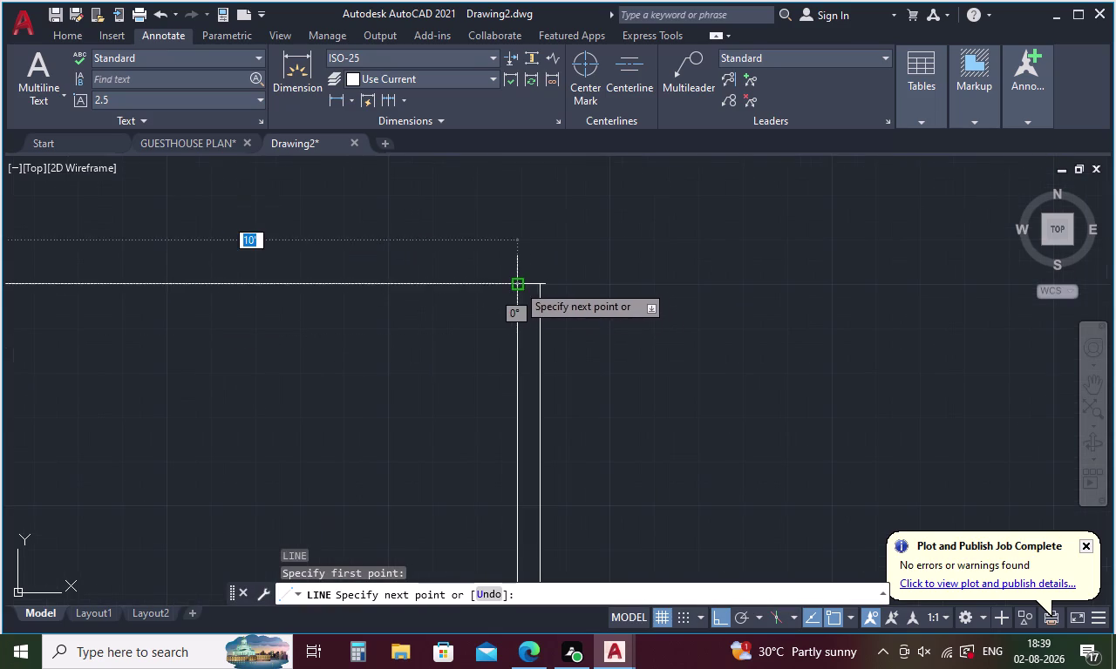
click(519, 281)
key(Escape)
middle_drag(543, 277, 748, 286)
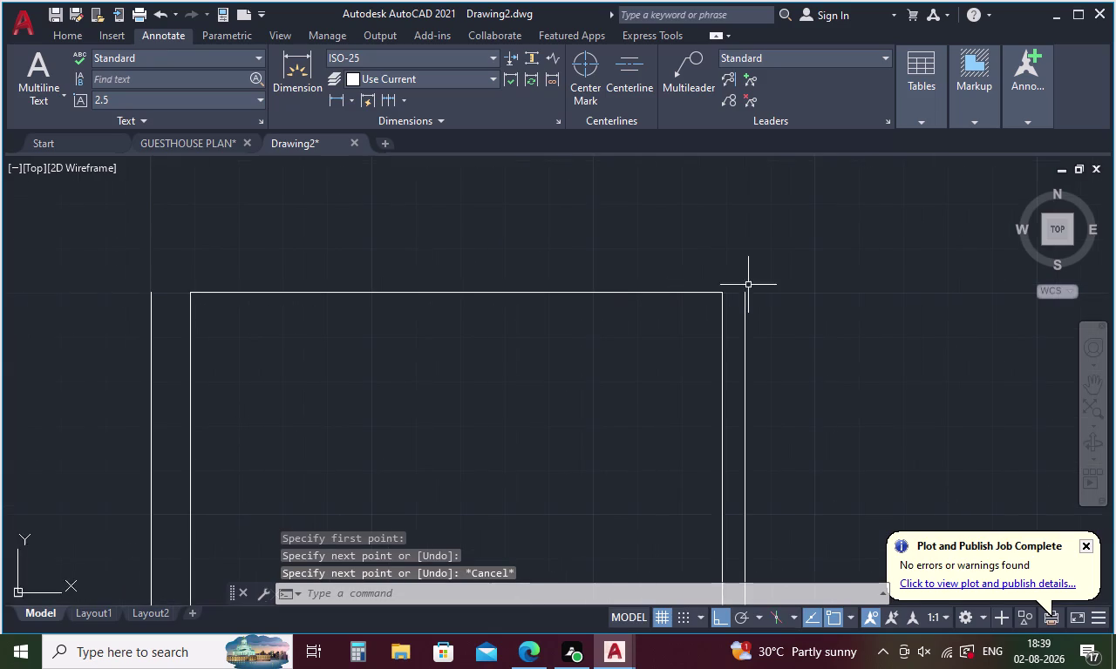
scroll(down, 3)
key(o)
key(Return)
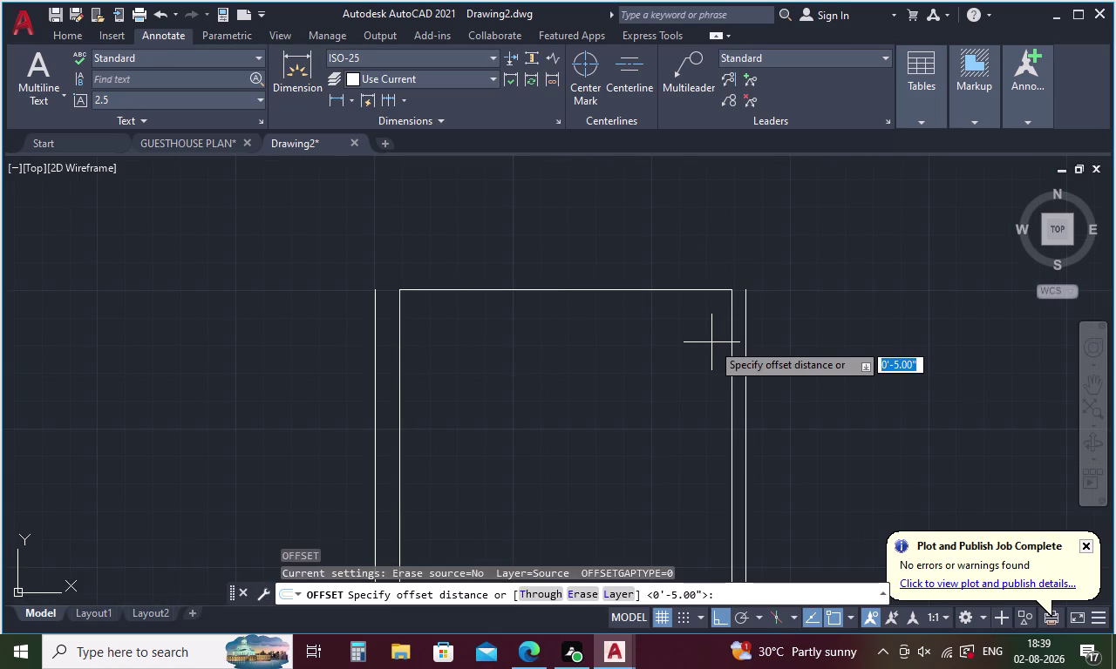
scroll(down, 3)
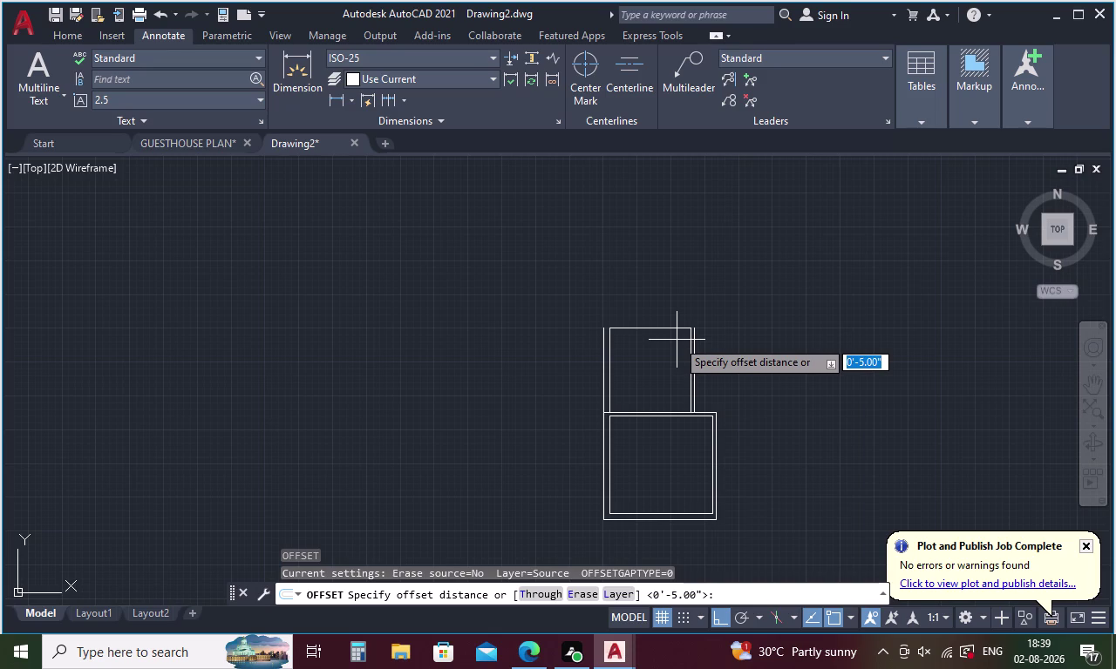
middle_drag(661, 351, 611, 352)
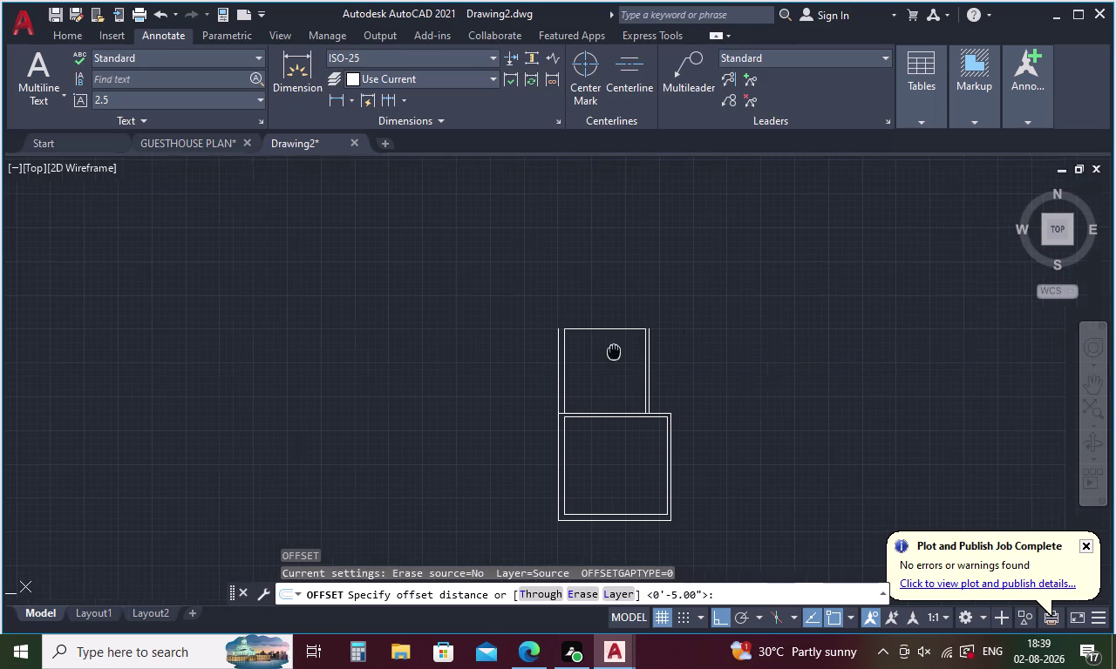
middle_drag(611, 352, 606, 353)
key(Escape)
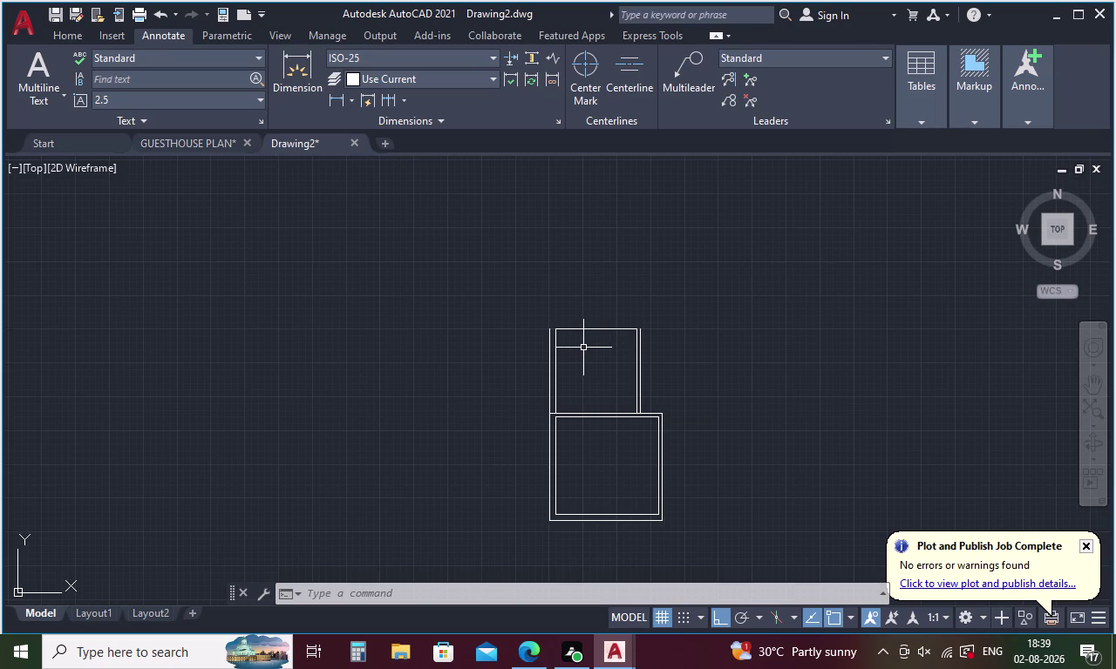
Delete the upper room's wall lines.
key(Escape)
drag(685, 334, 550, 377)
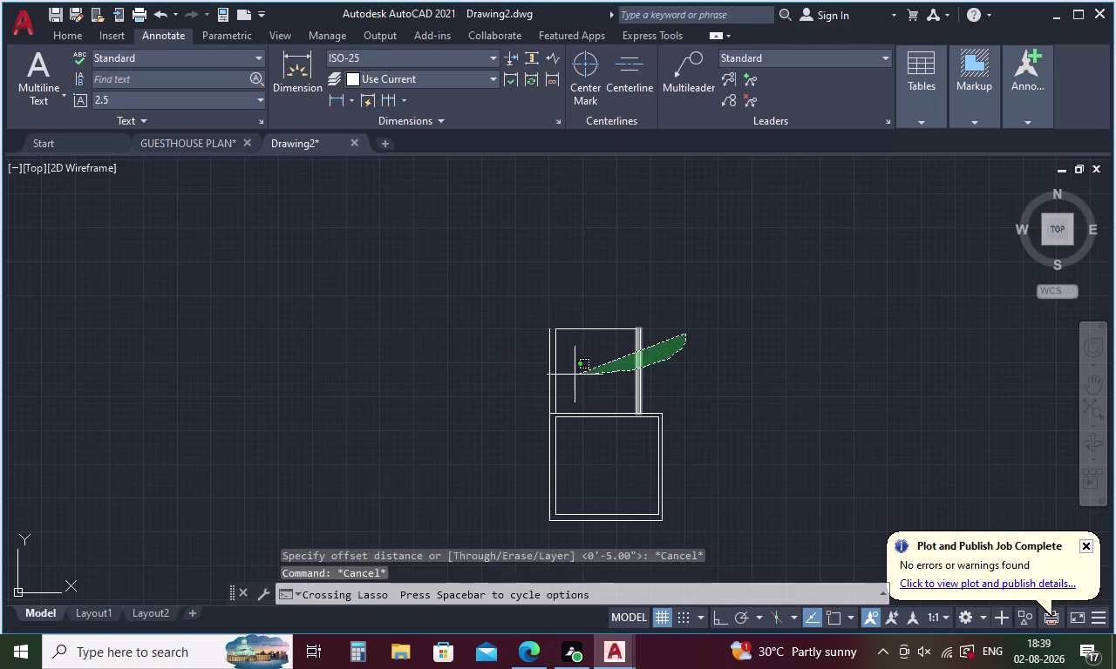
drag(550, 376, 495, 330)
key(Delete)
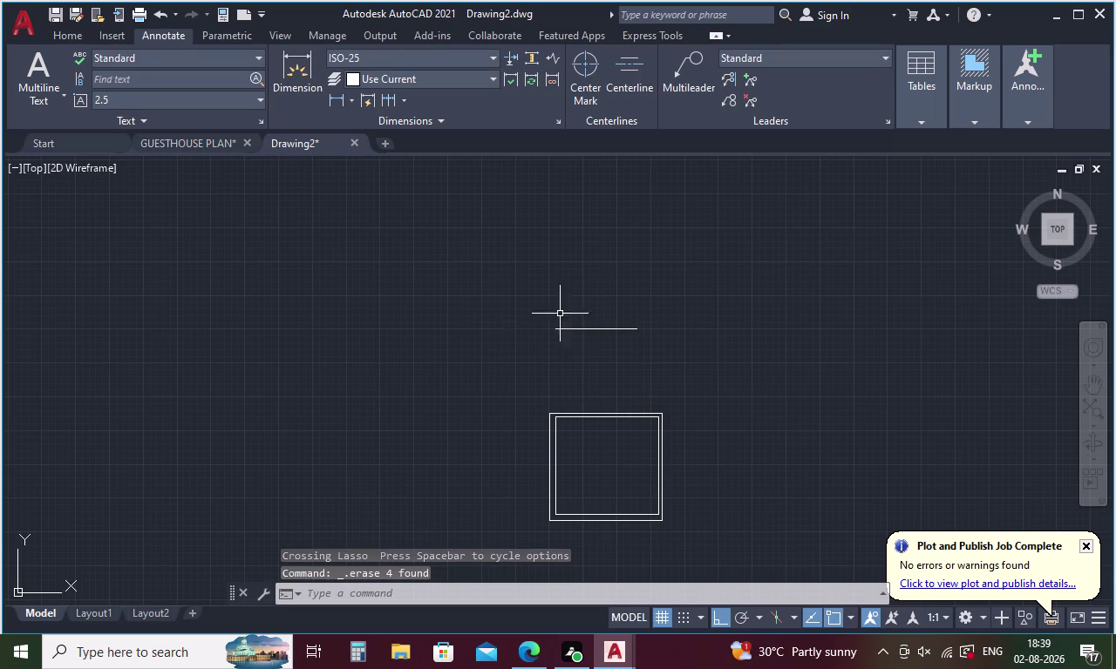
drag(646, 314, 518, 306)
key(Delete)
Draw a 5' vertical line up from the room's top-left corner.
key(l)
key(Return)
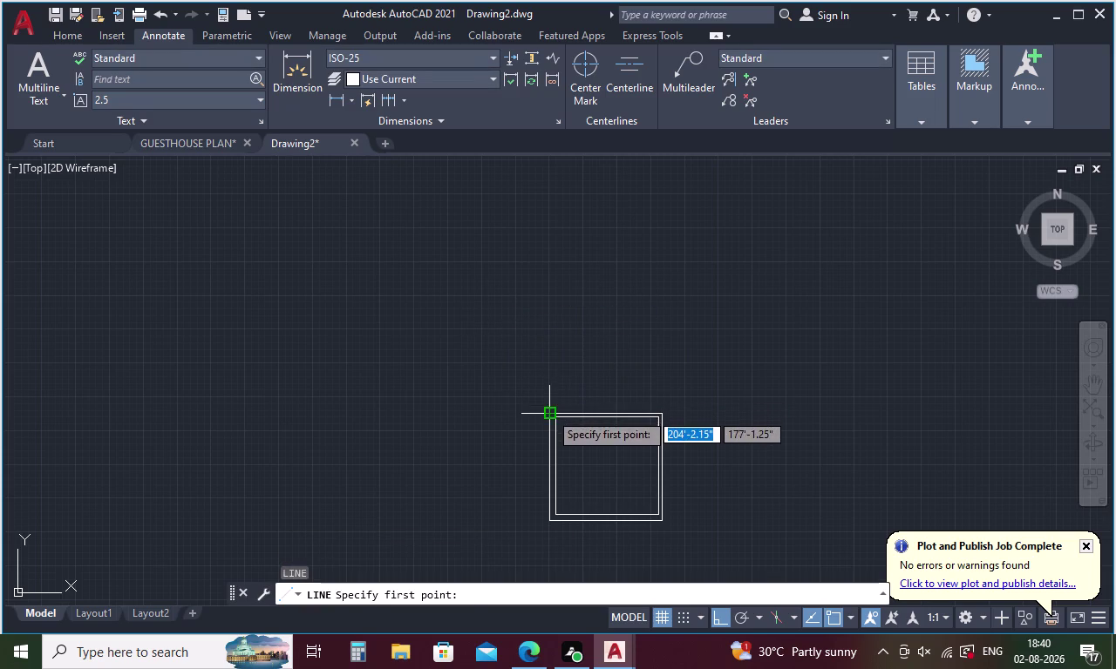
click(549, 413)
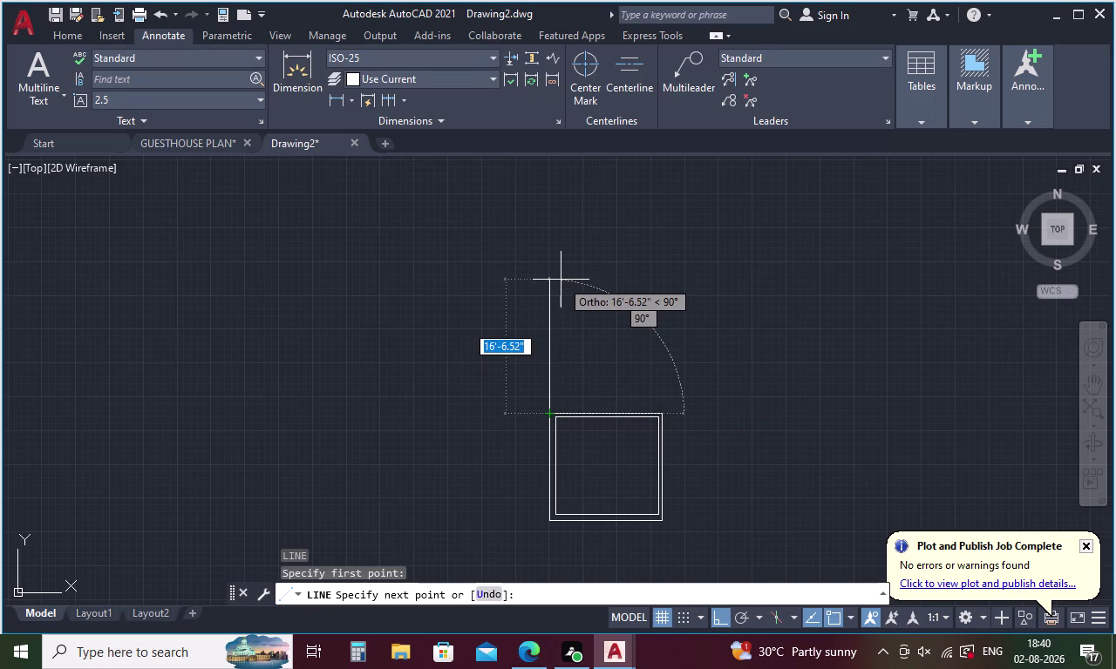
key(5)
key(apostrophe)
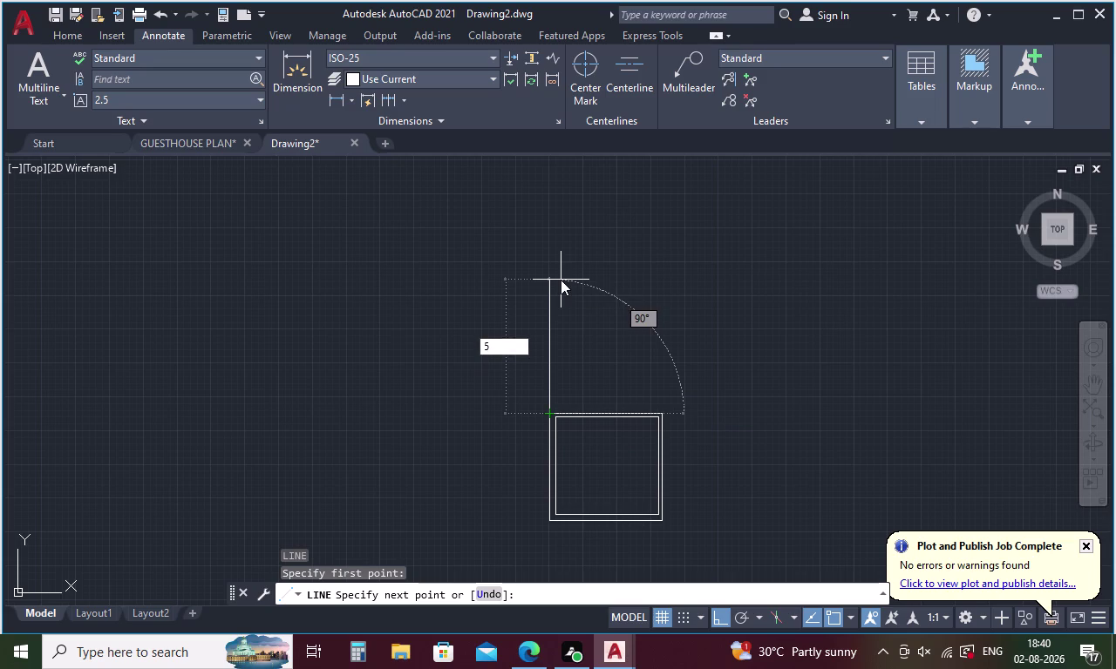
key(Return)
key(Escape)
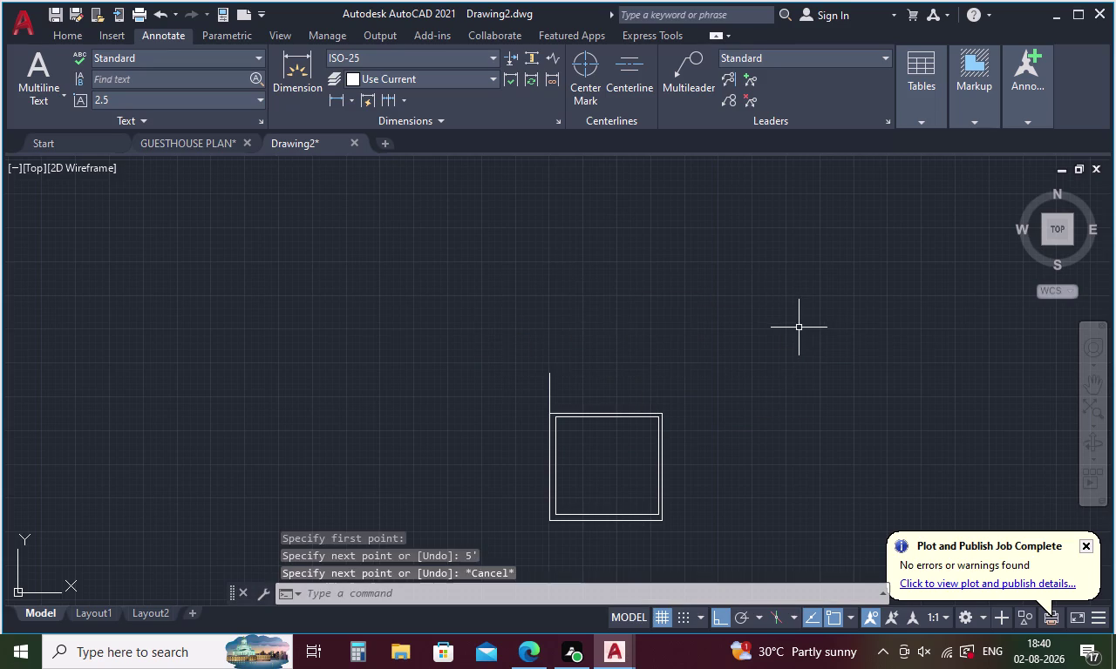
Offset the 5' vertical line 9 to the right.
key(o)
key(Return)
key(9)
key(Return)
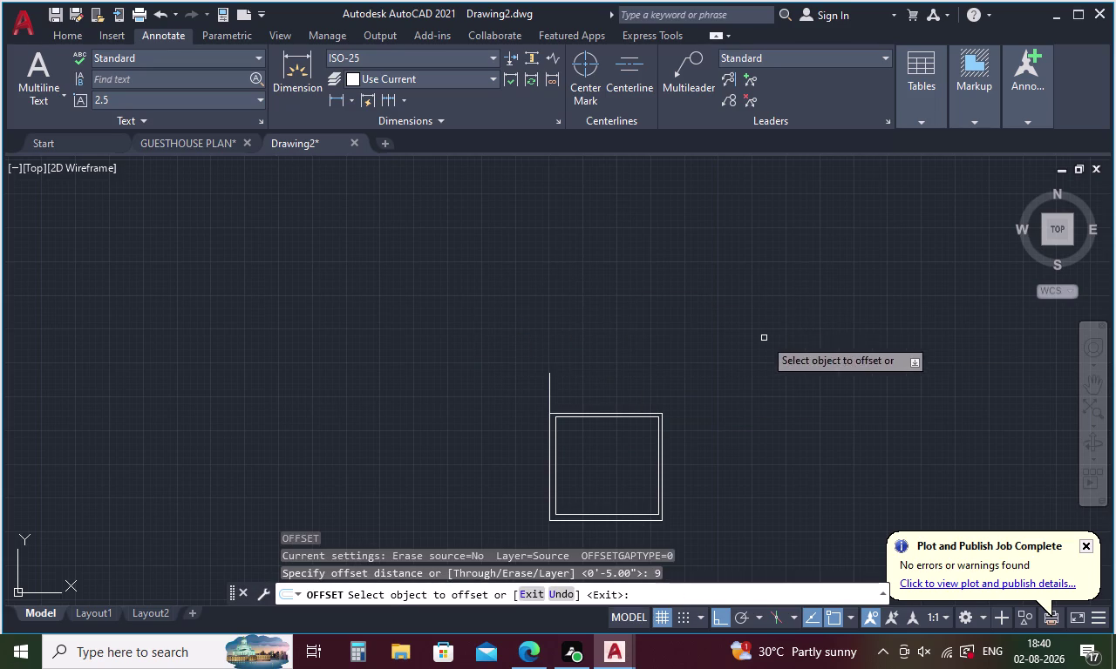
click(548, 385)
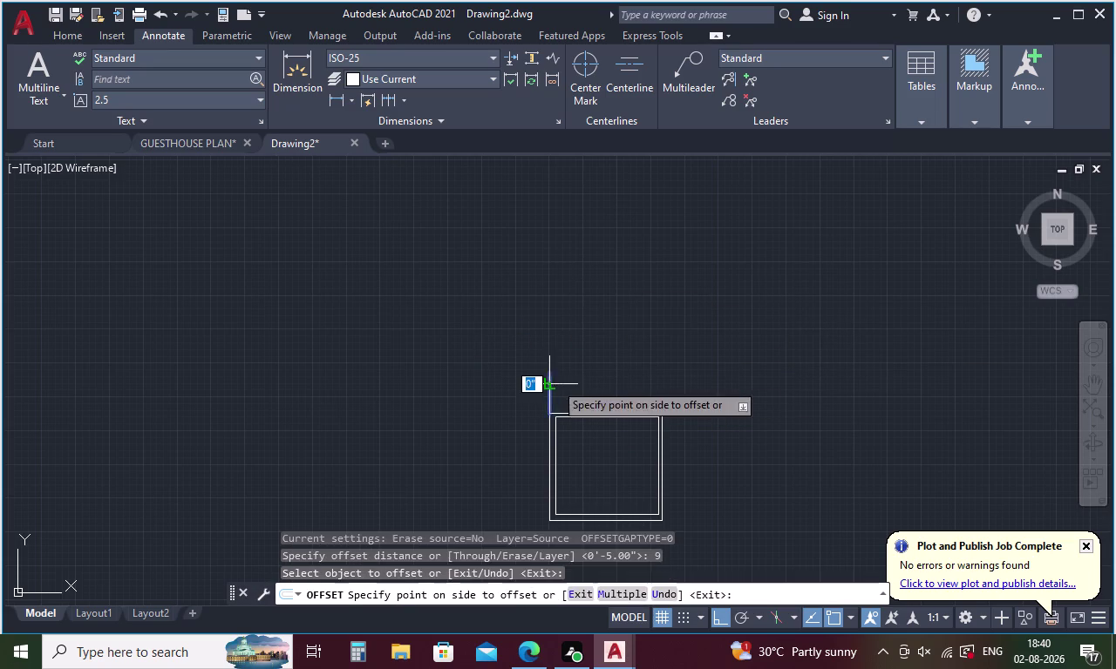
click(586, 381)
key(Escape)
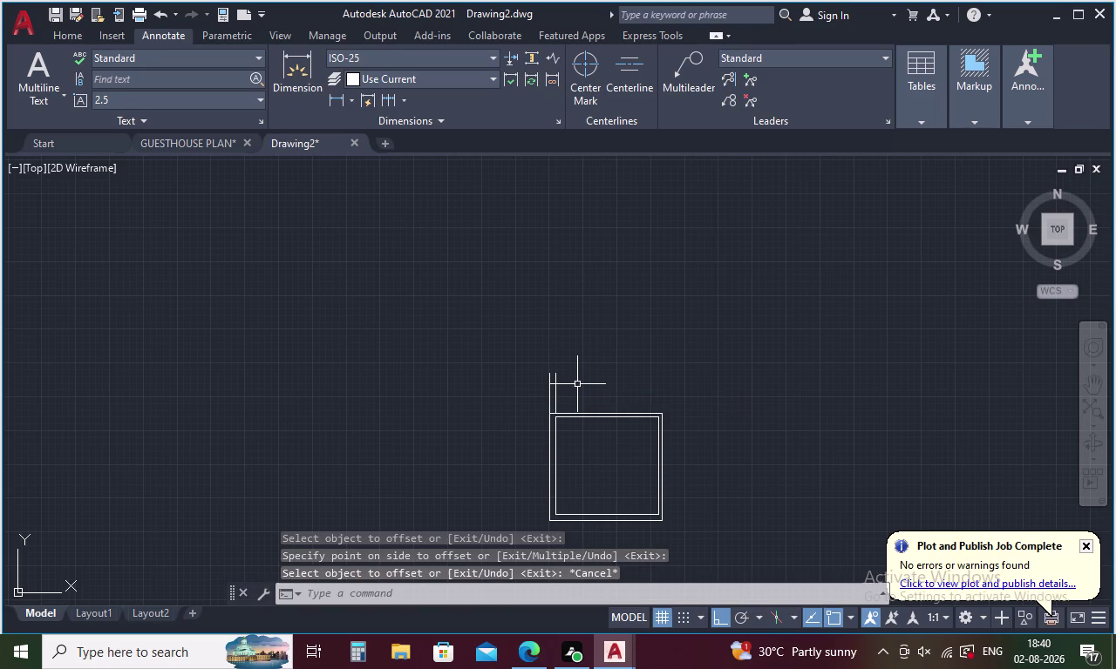
key(l)
key(Return)
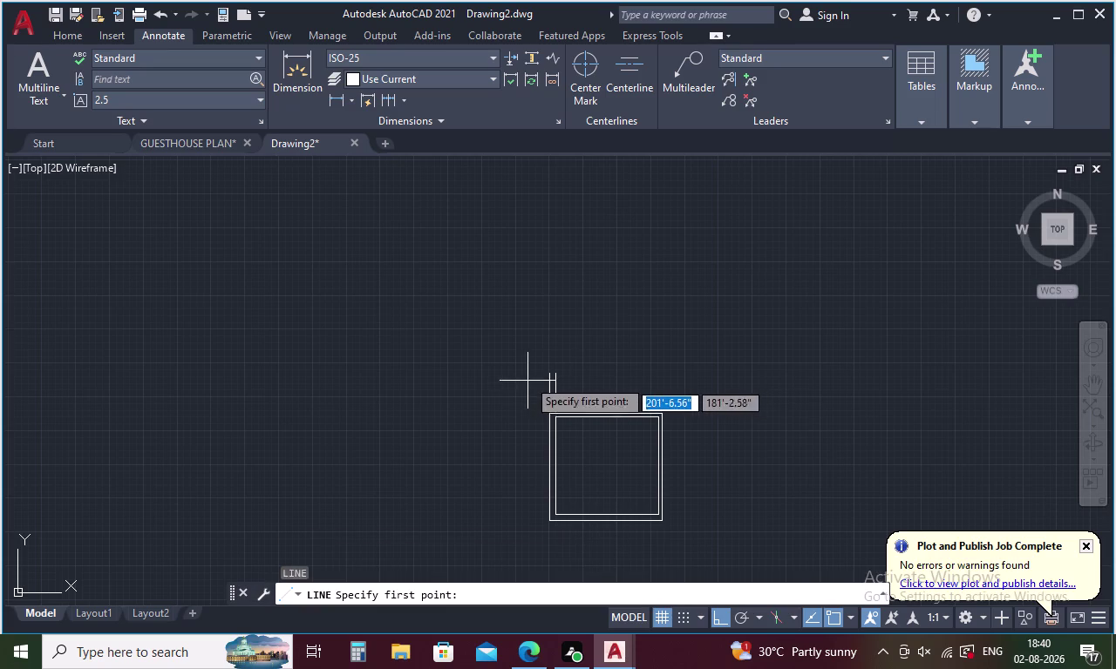
Offset the inner vertical wall line 10' to the right.
key(Escape)
key(grave)
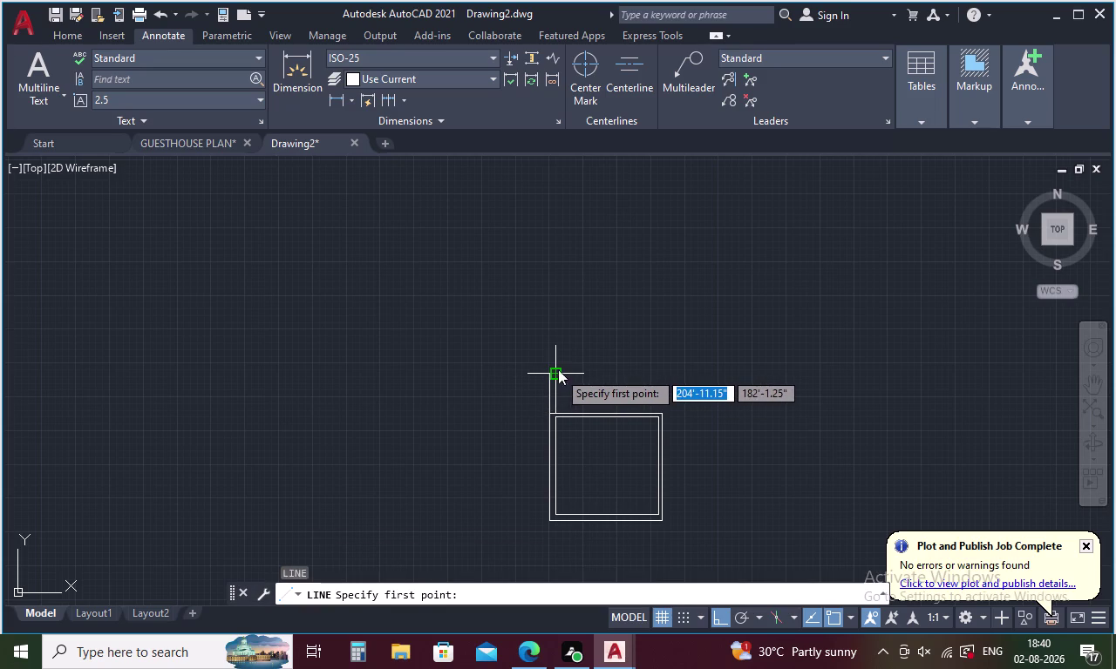
key(o)
key(Return)
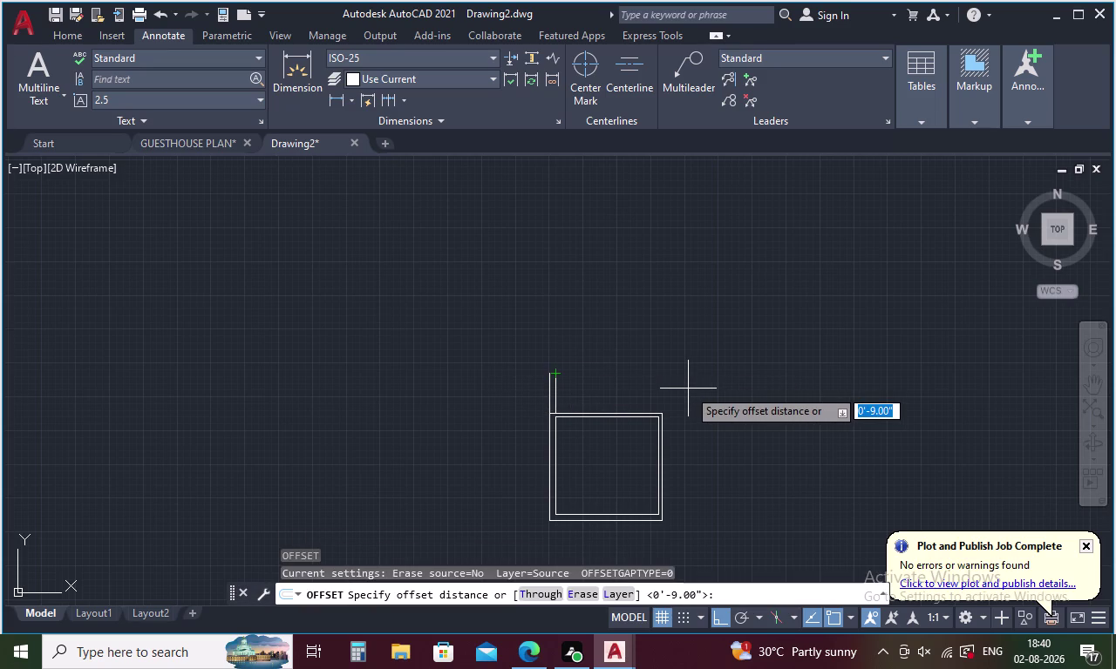
key(Escape)
key(o)
key(Return)
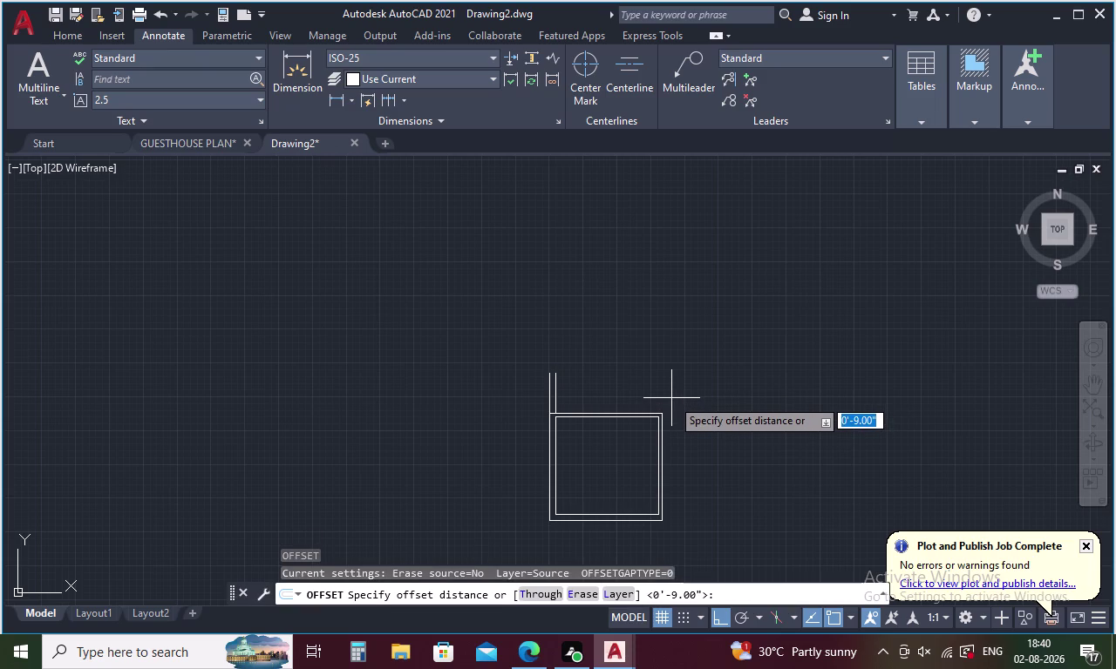
text(10')
key(Return)
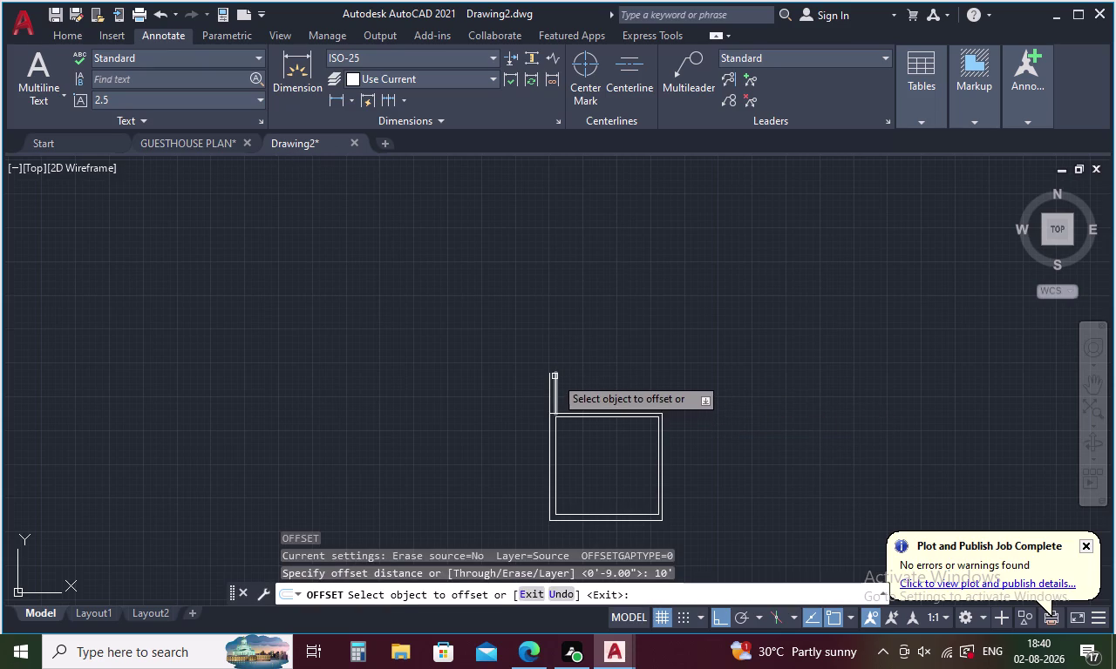
click(554, 376)
click(627, 369)
key(Escape)
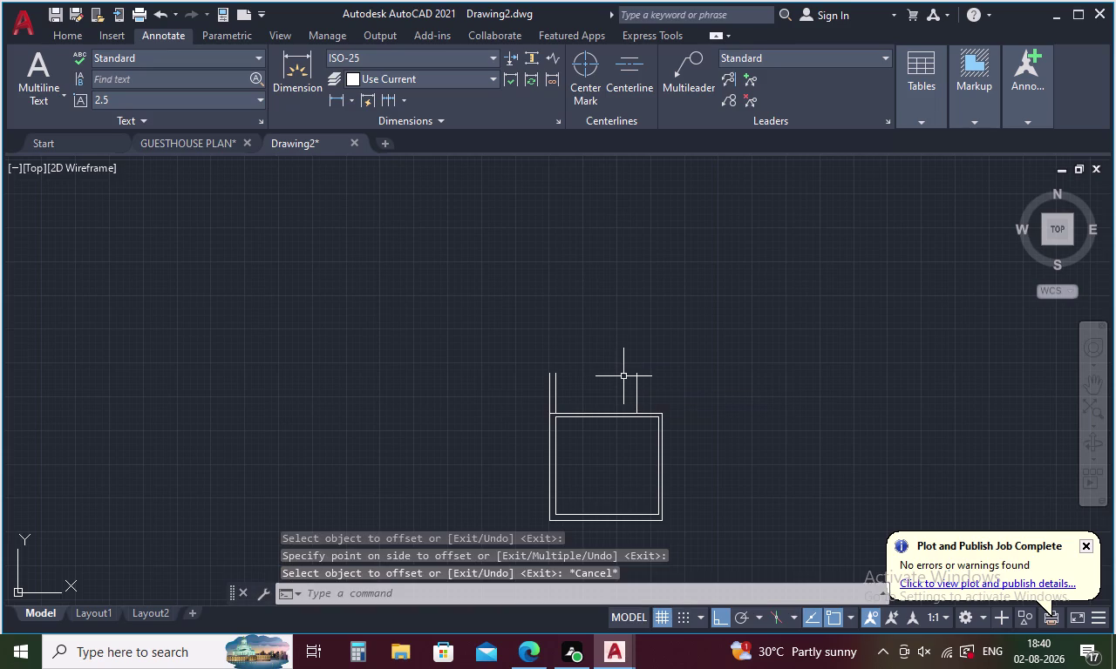
Draw a line joining the top of the inner wall to the top of the new 10' wall.
key(l)
key(Return)
click(560, 374)
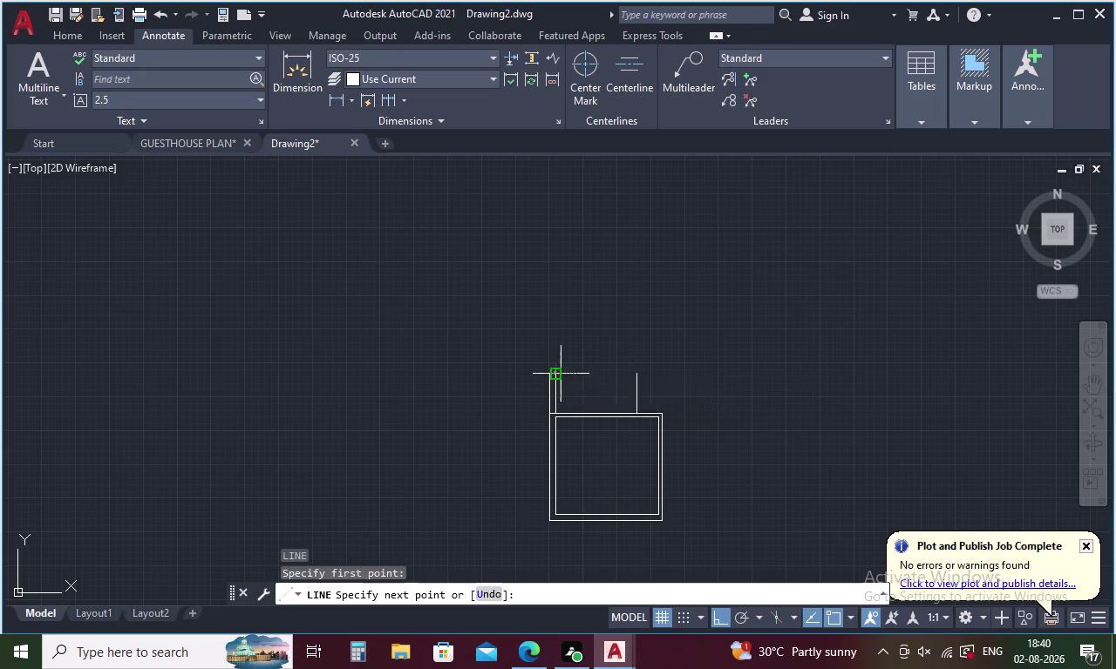
click(632, 374)
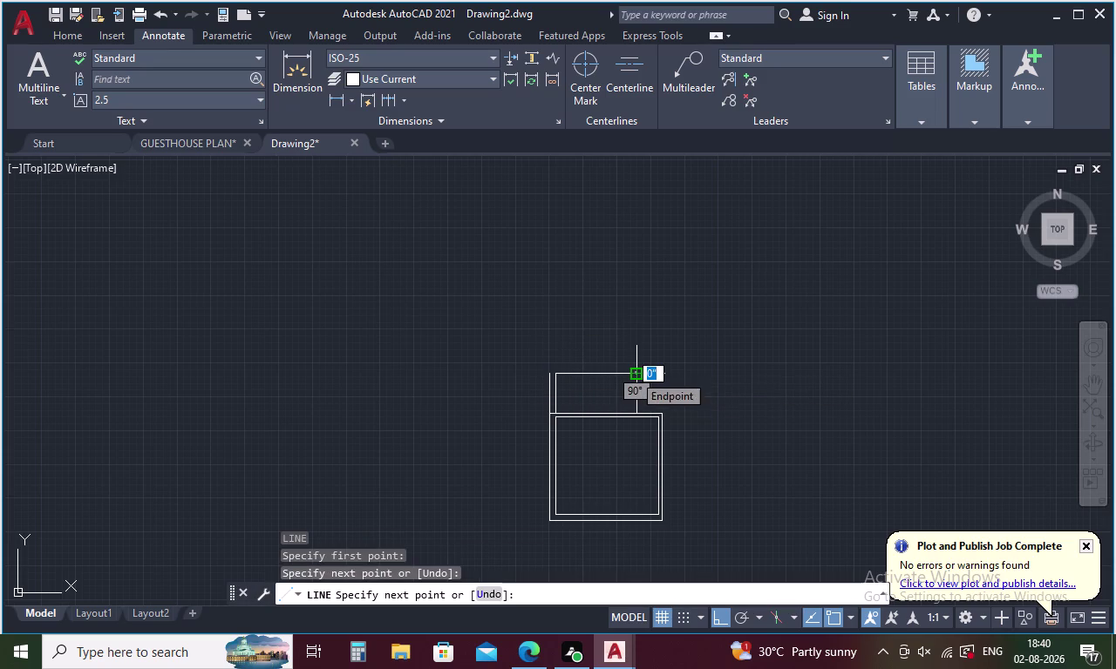
key(Escape)
Start an offset with a 5-inch wall thickness.
key(o)
key(Return)
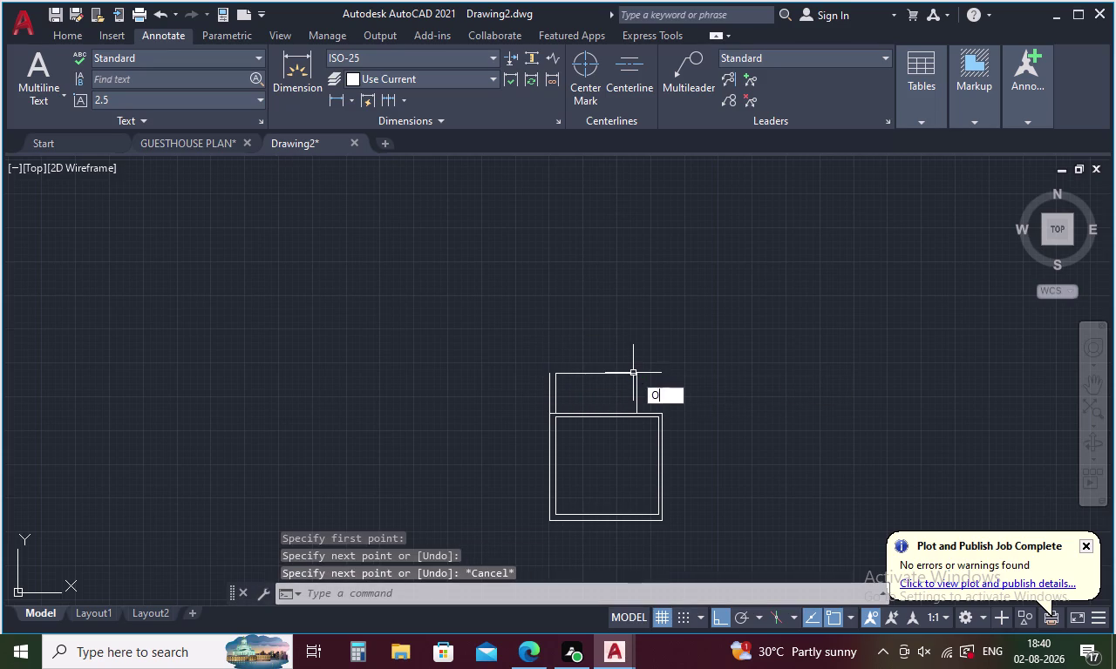
key(5)
key(Return)
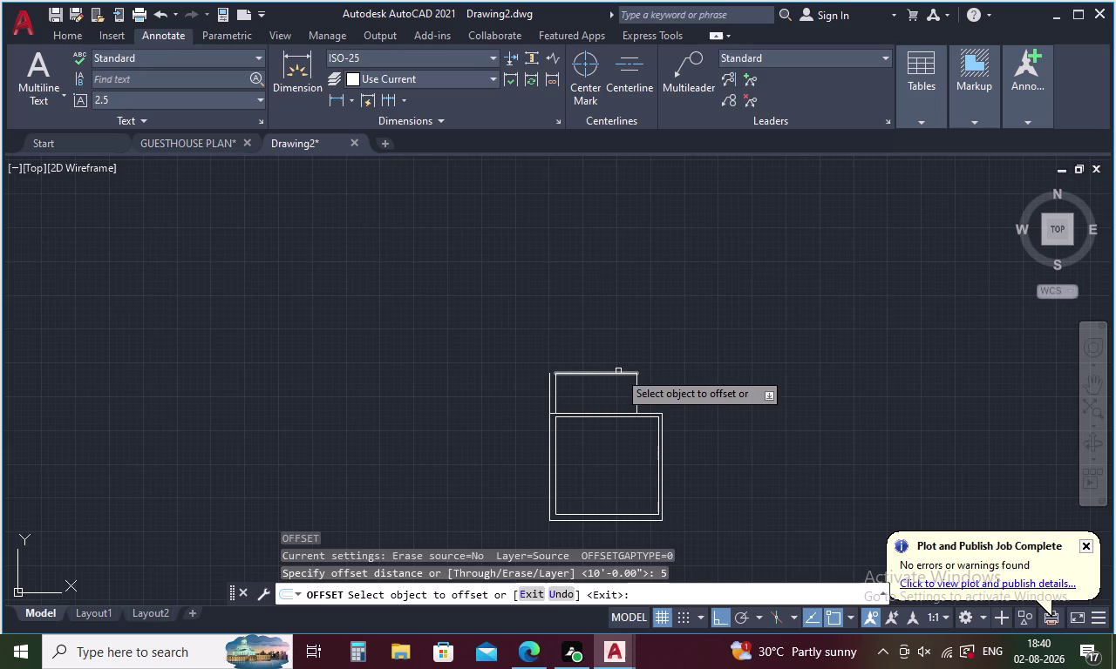
Offset the upper room's top and right wall lines 5 inches outward.
click(613, 371)
click(612, 346)
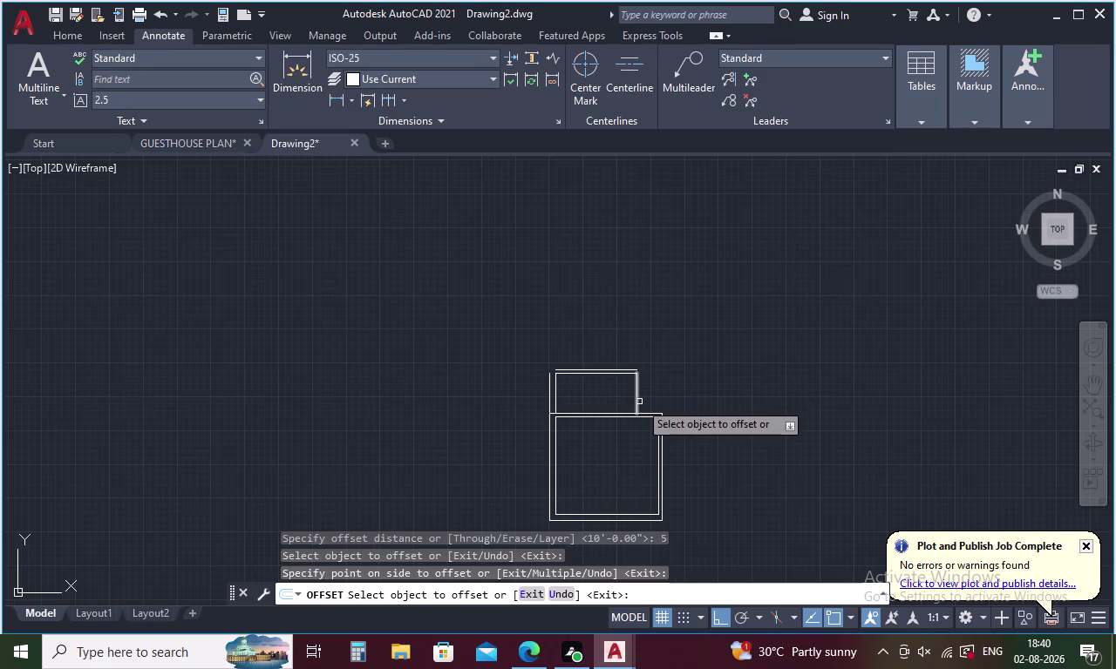
click(639, 402)
click(637, 379)
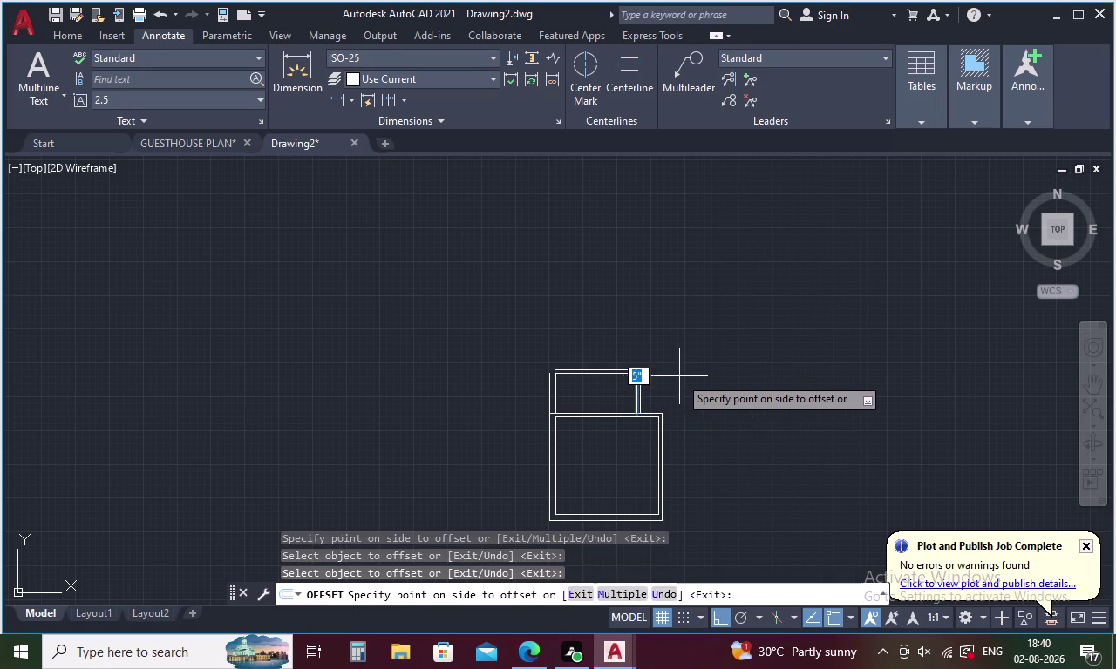
click(679, 376)
key(Escape)
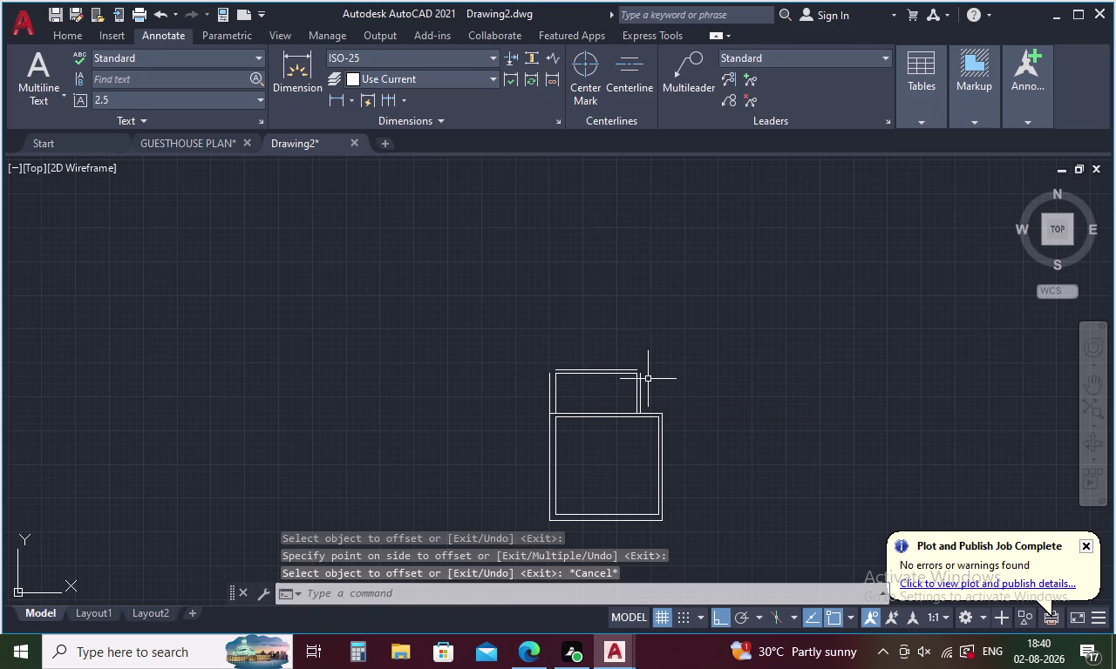
Fillet the outer top wall with the outer left and right walls to close both corners.
text(F)
key(space)
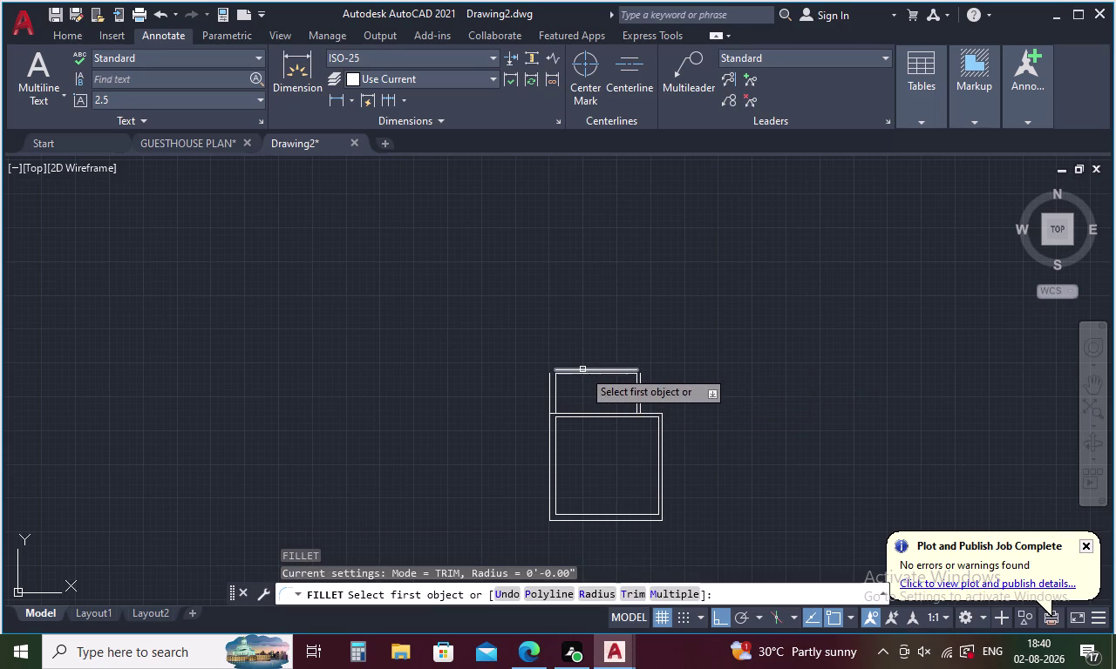
scroll(up, 3)
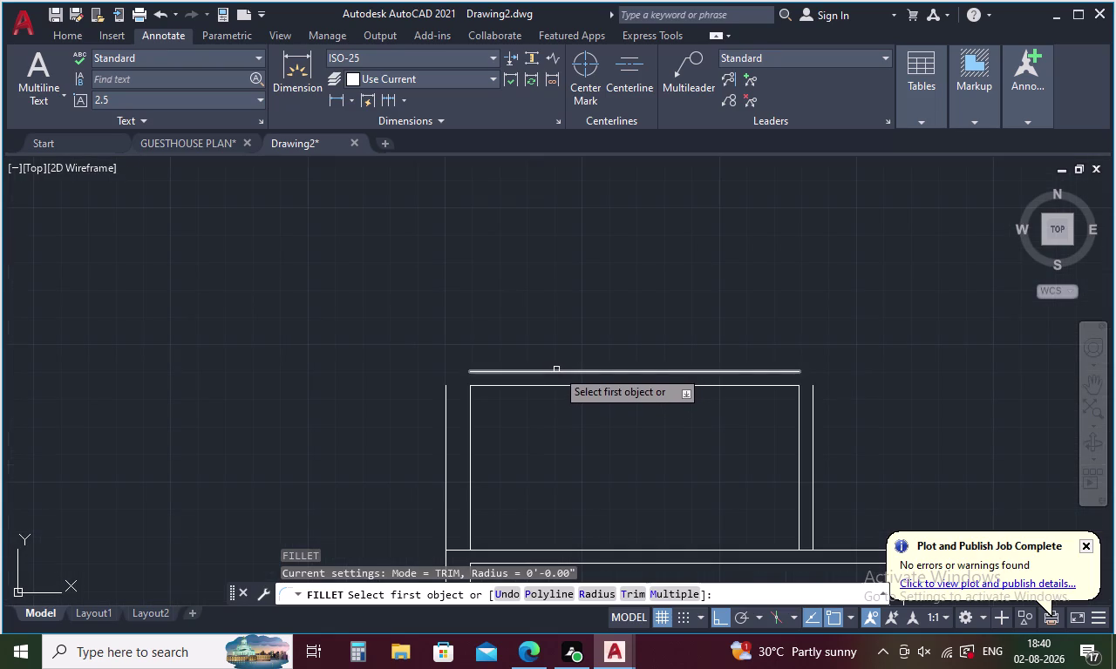
click(556, 369)
click(446, 390)
click(477, 373)
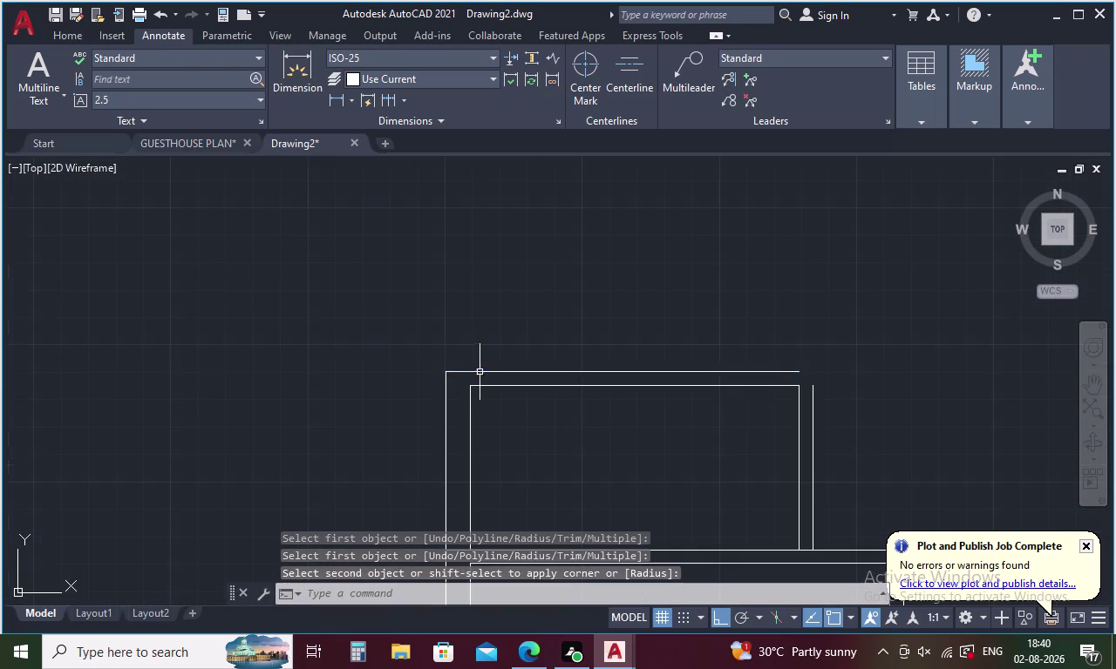
key(space)
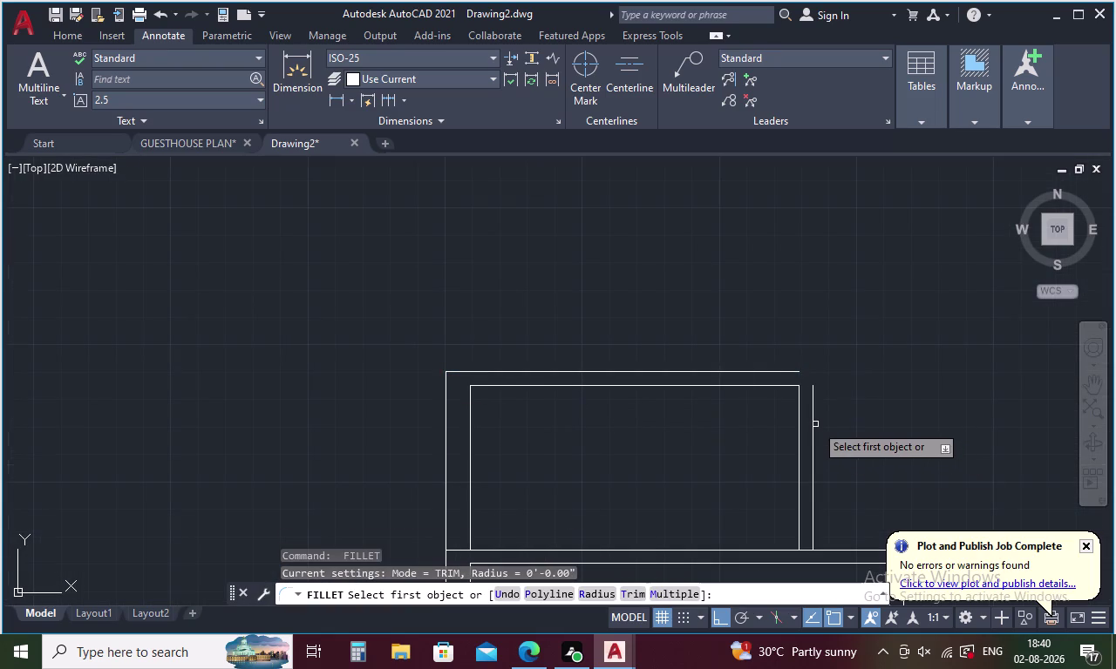
click(814, 436)
click(786, 373)
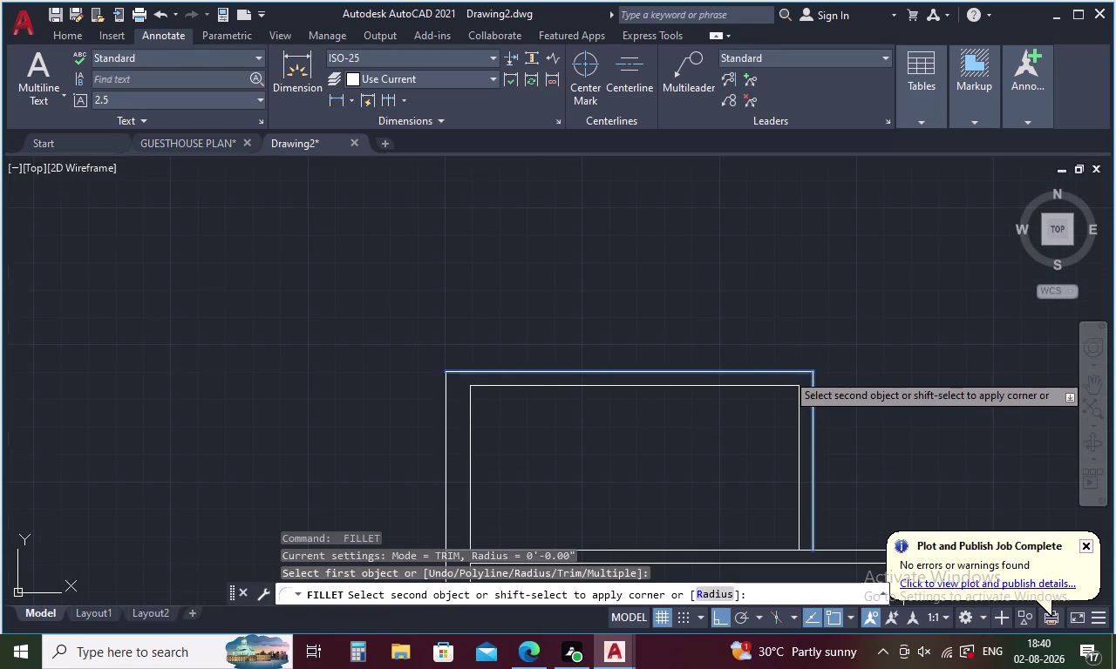
Begin drawing a new line.
key(Escape)
key(l)
key(Return)
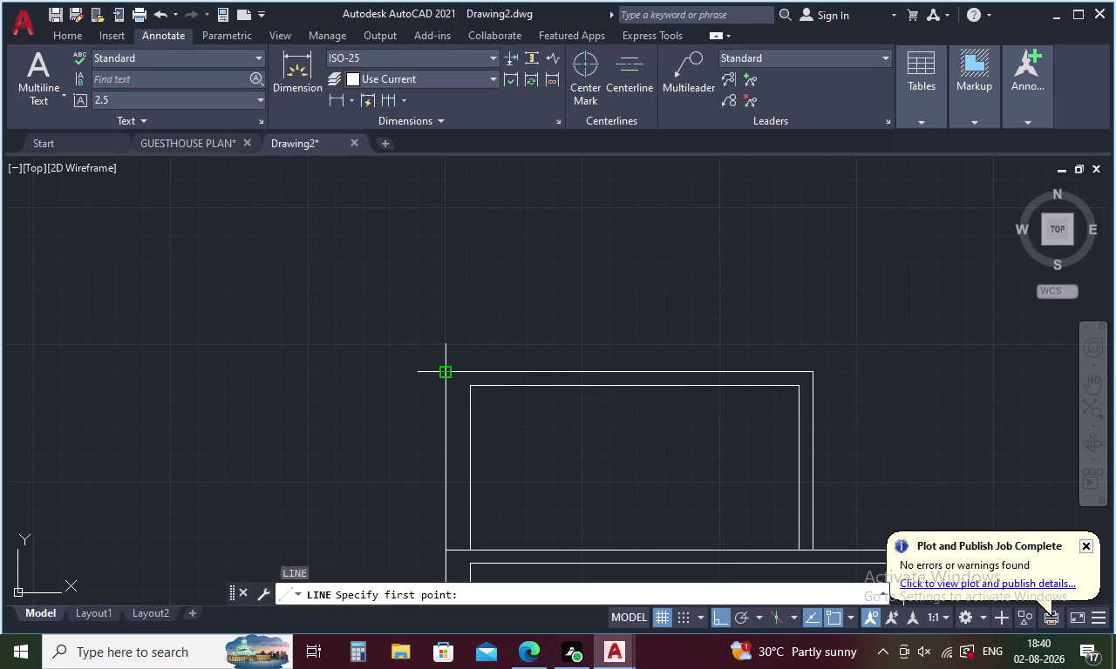
Draw a 10' vertical wall line upward from the corner above the stacked rooms.
middle_drag(450, 367, 443, 391)
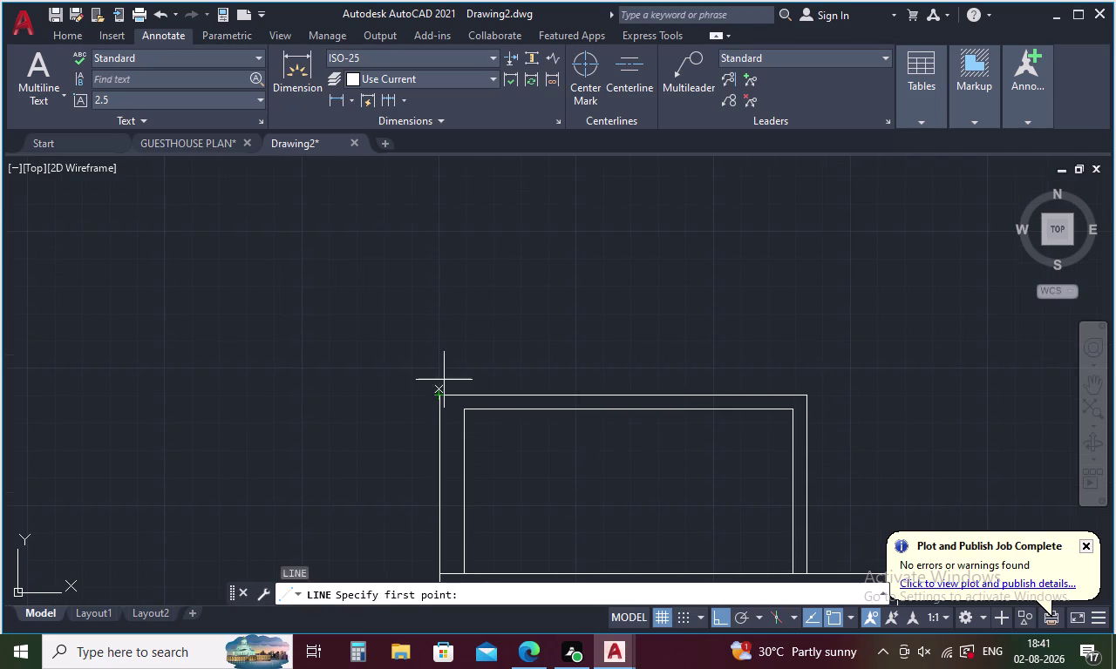
middle_drag(447, 324, 444, 345)
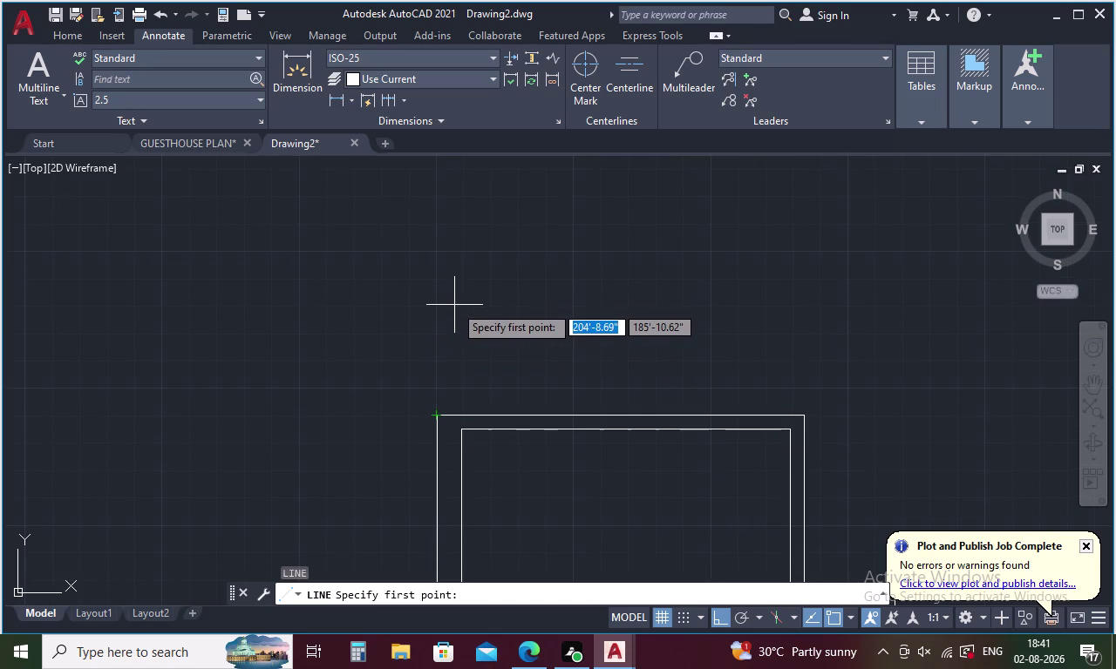
text(1)
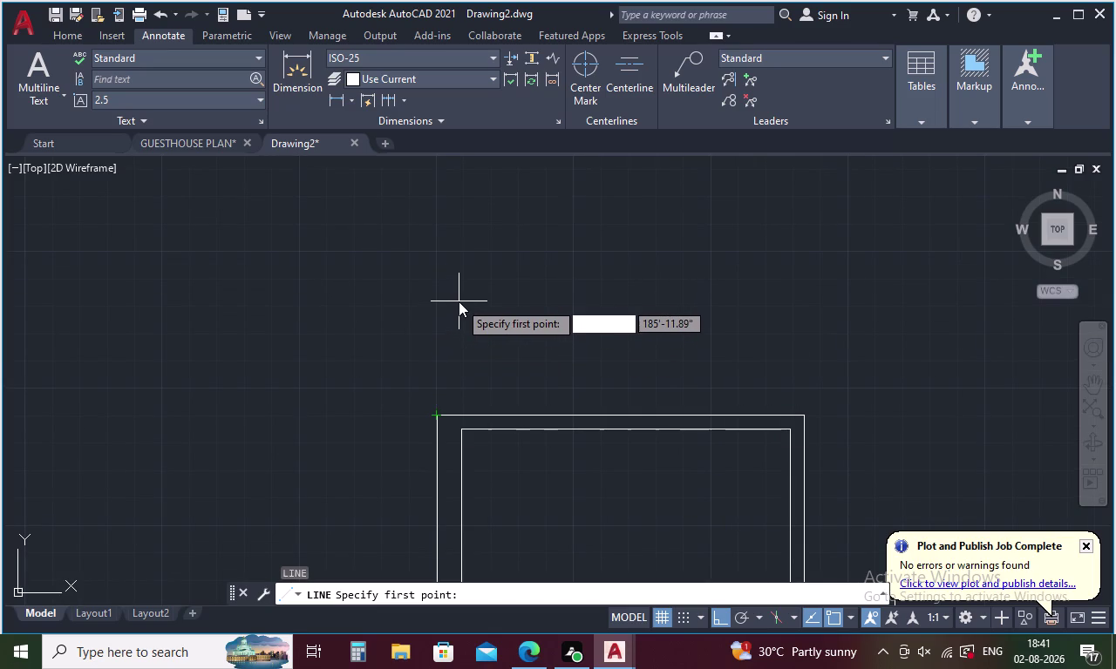
text(0')
key(Return)
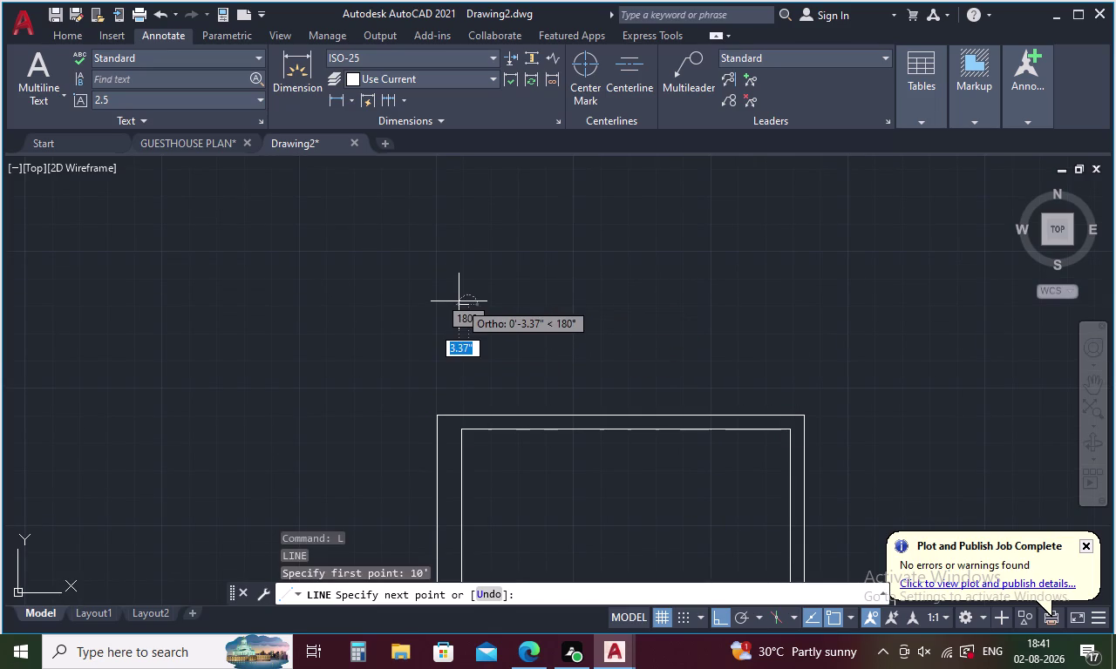
key(Escape)
key(l)
key(Return)
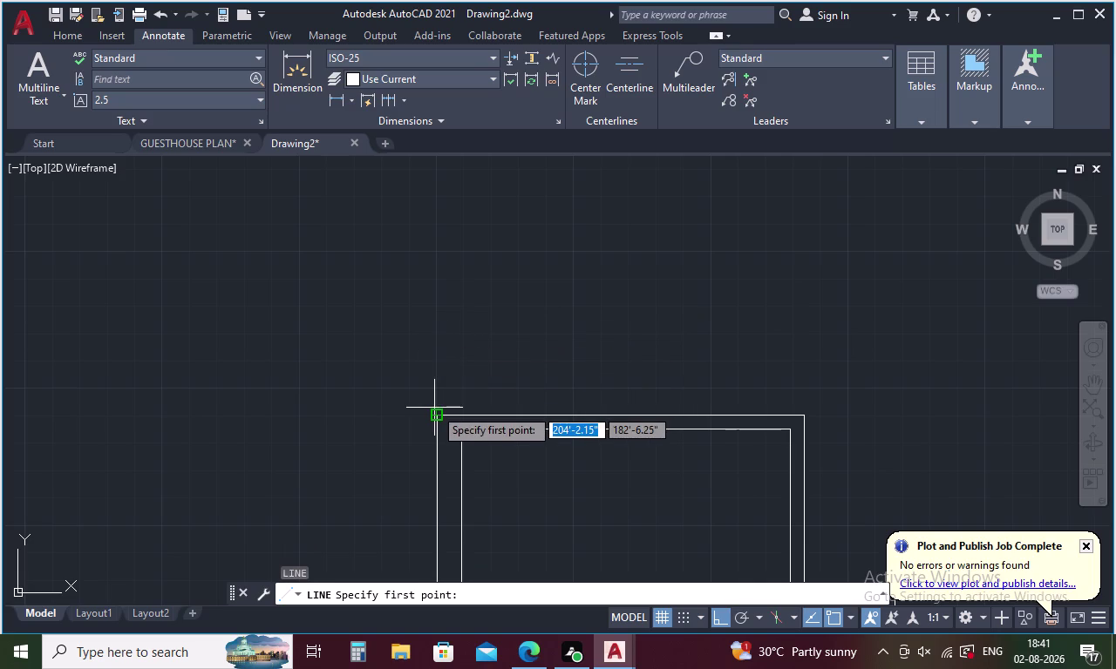
drag(435, 412, 439, 400)
text(1)
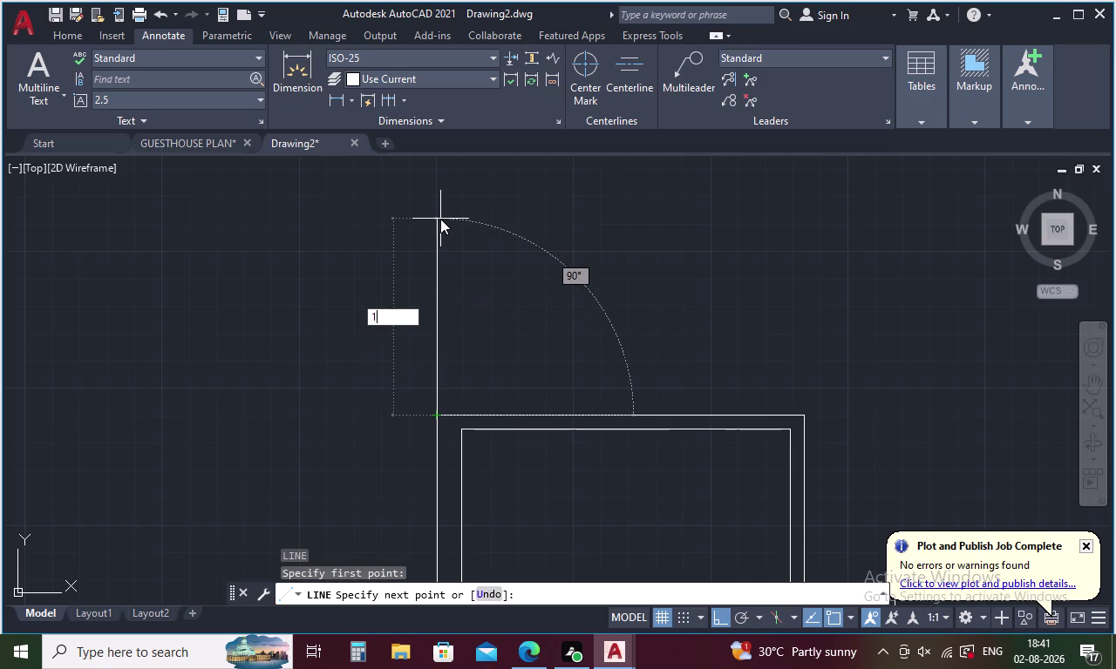
text(0;)
key(BackSpace)
key(apostrophe)
key(Return)
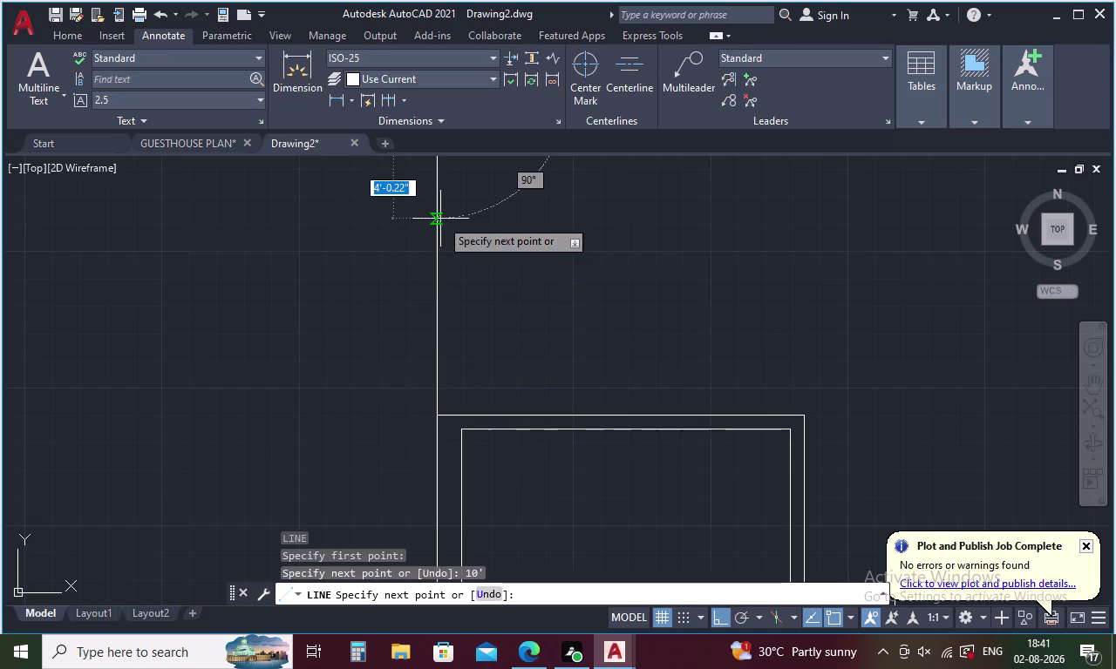
key(Escape)
Offset the tall left wall line 9 to the right to create the inner left wall.
scroll(down, 3)
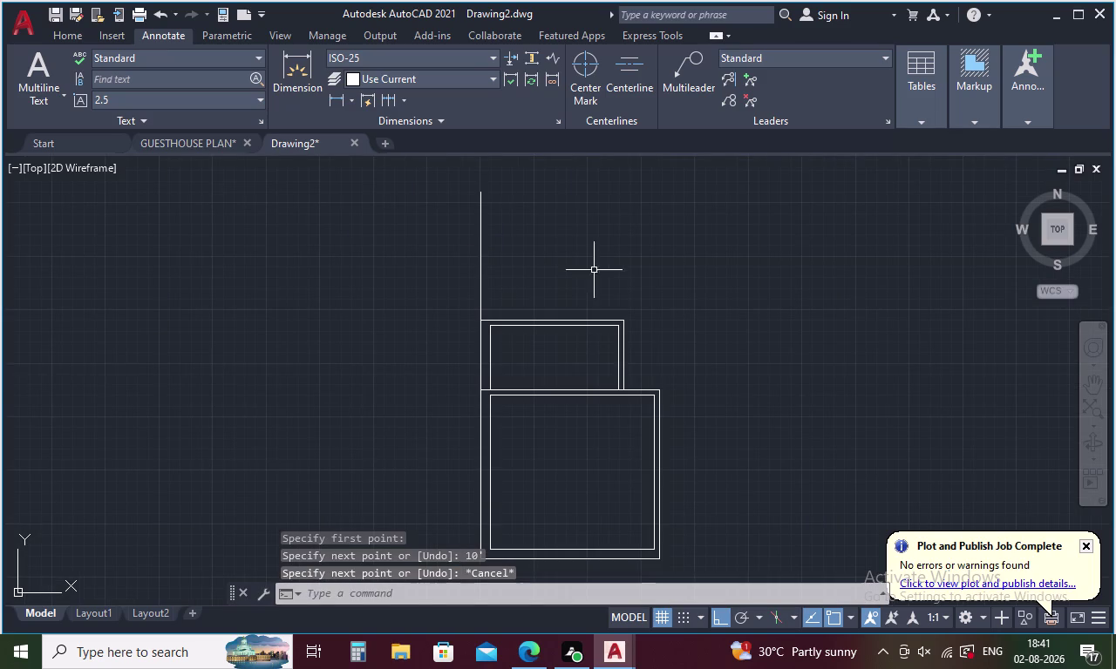
key(o)
key(Return)
key(5)
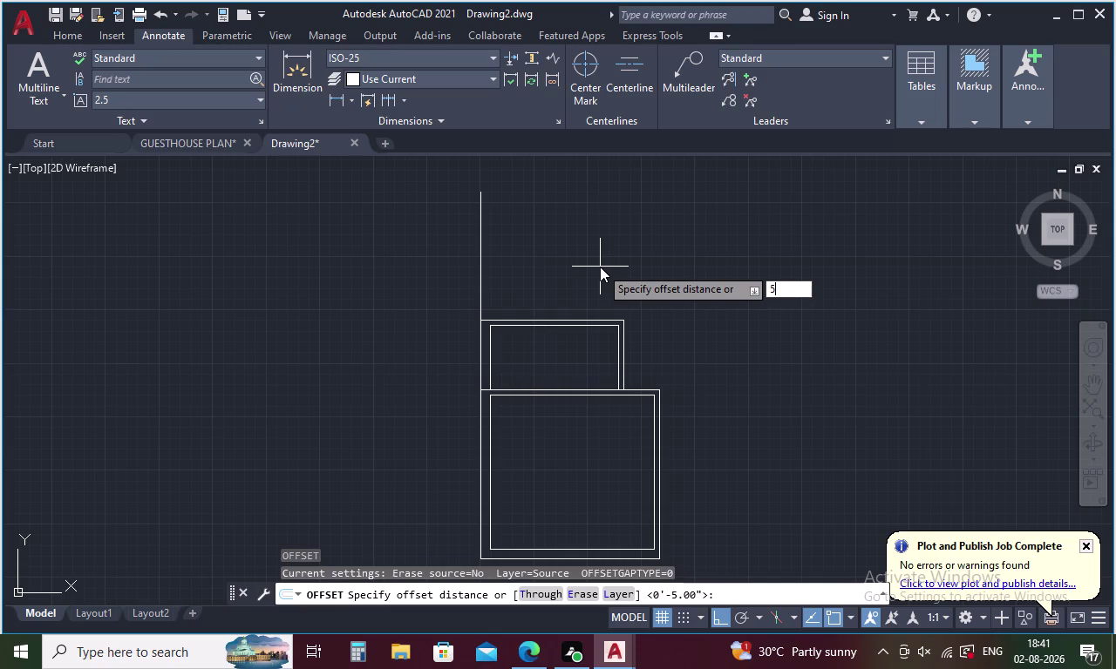
key(BackSpace)
key(9)
key(Return)
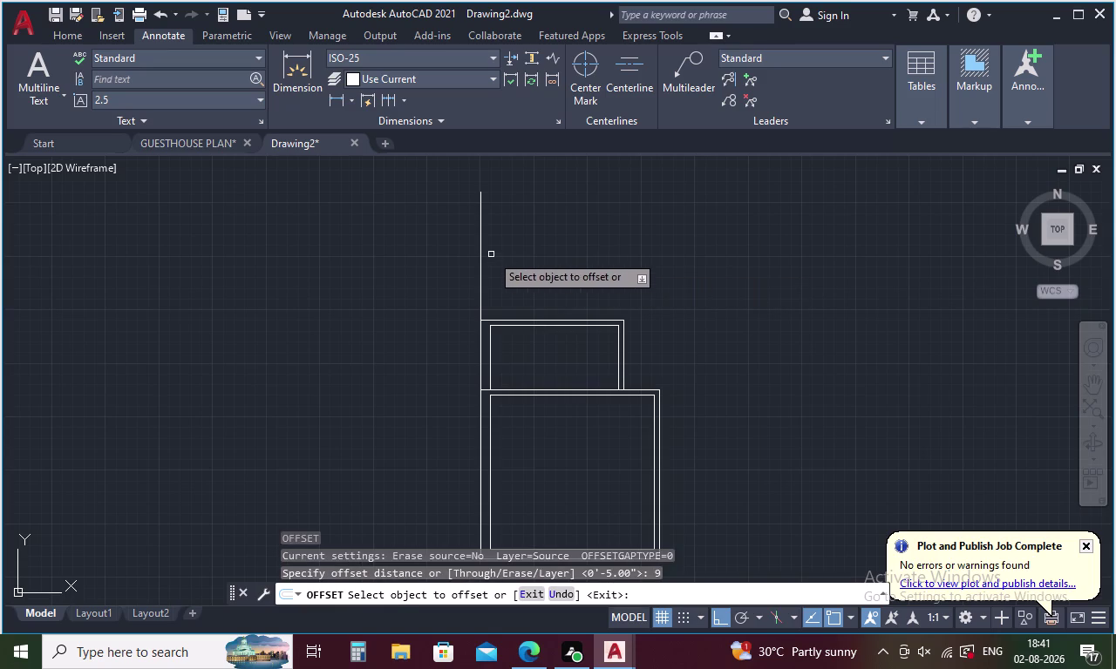
click(480, 239)
click(511, 231)
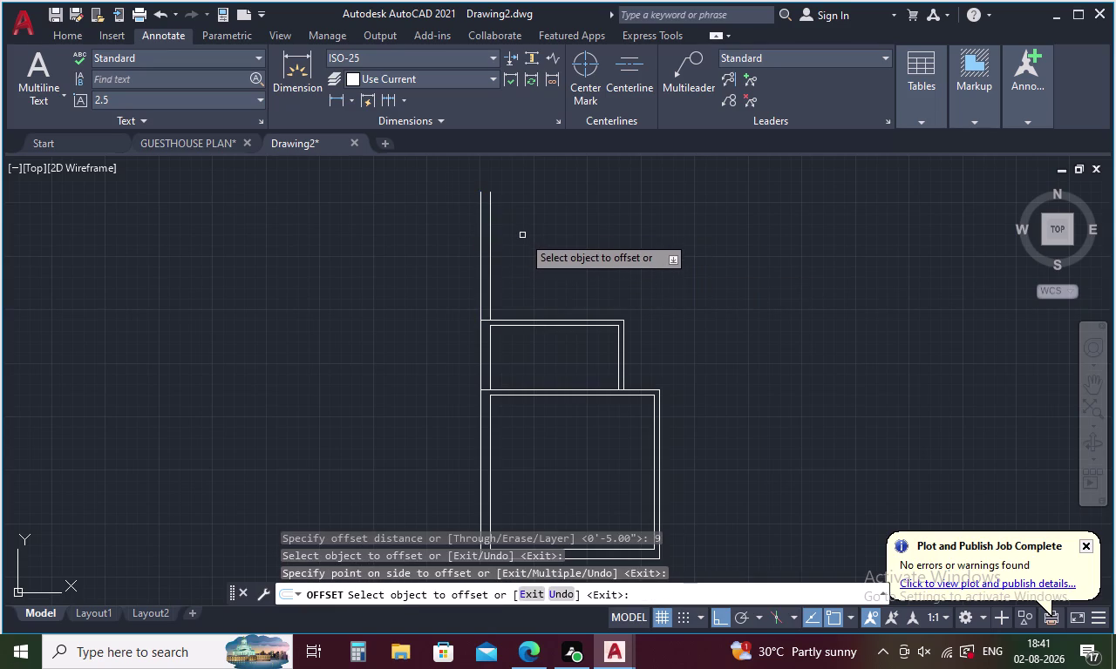
key(space)
key(space)
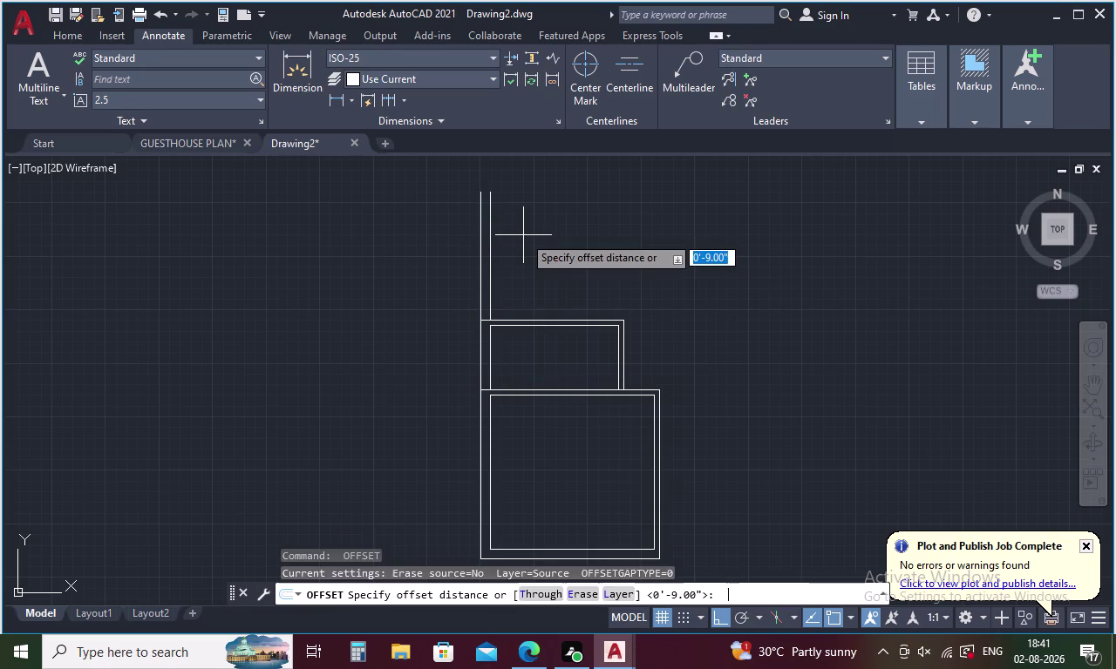
Offset the inner left wall 10' to the right to form the room's right wall.
text(10)
key(Return)
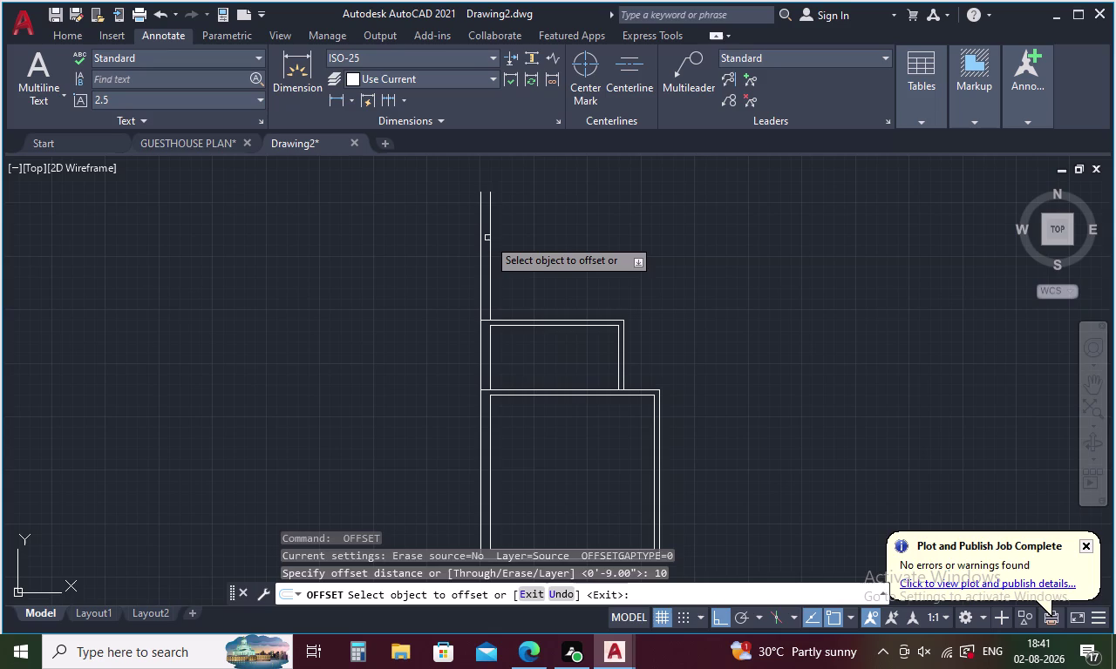
click(490, 232)
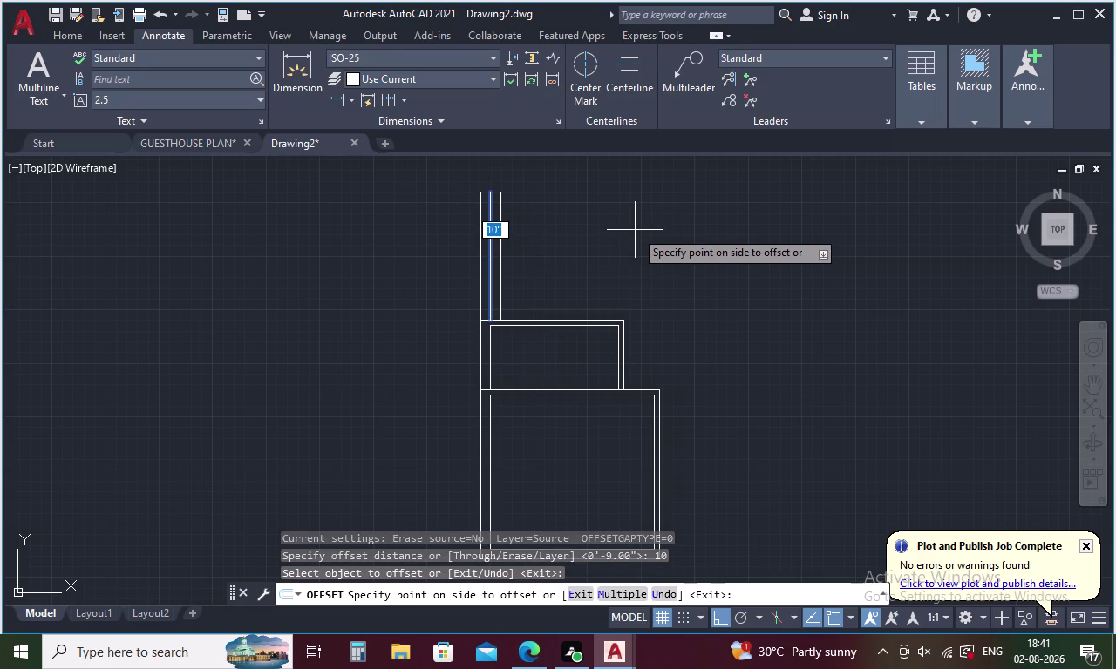
key(Escape)
key(space)
text(1)
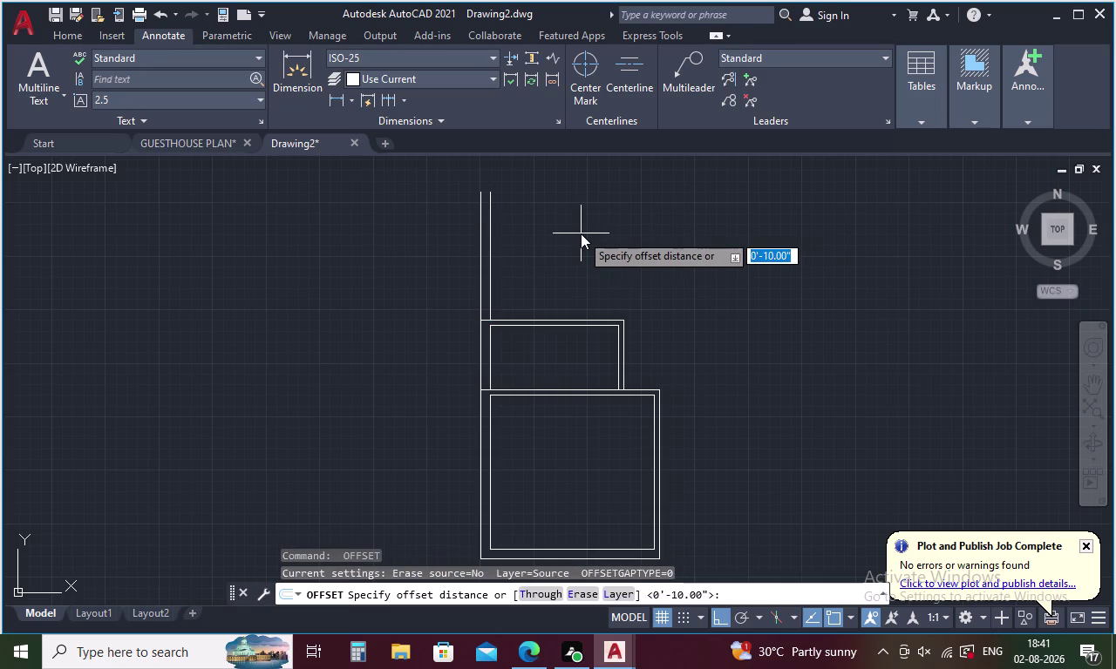
text(0')
key(Return)
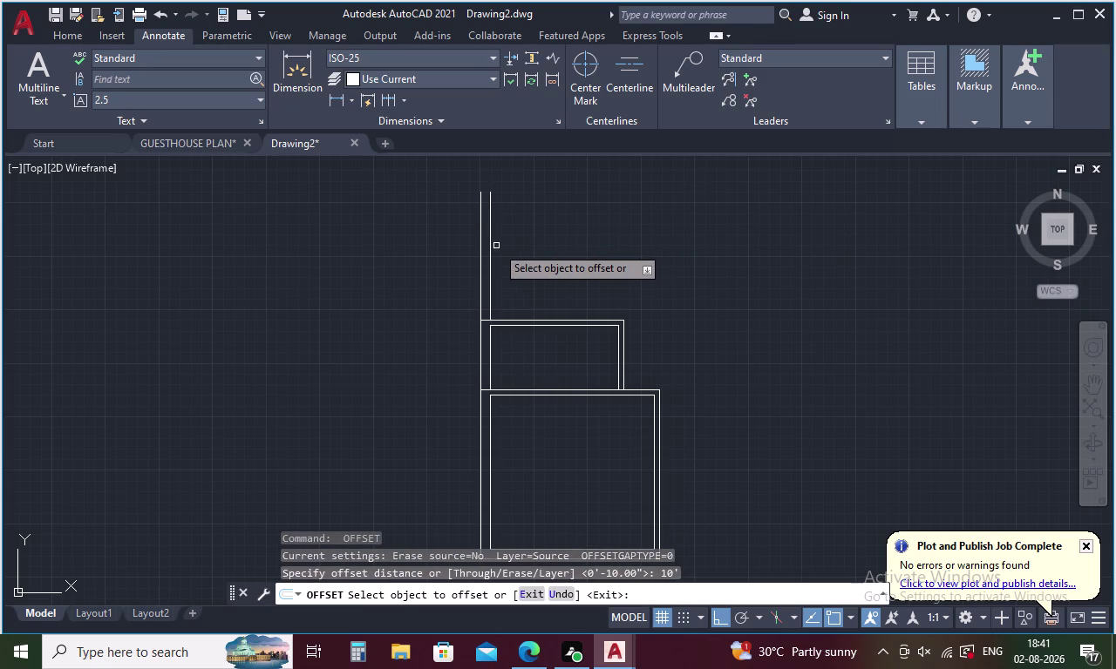
click(491, 247)
click(547, 242)
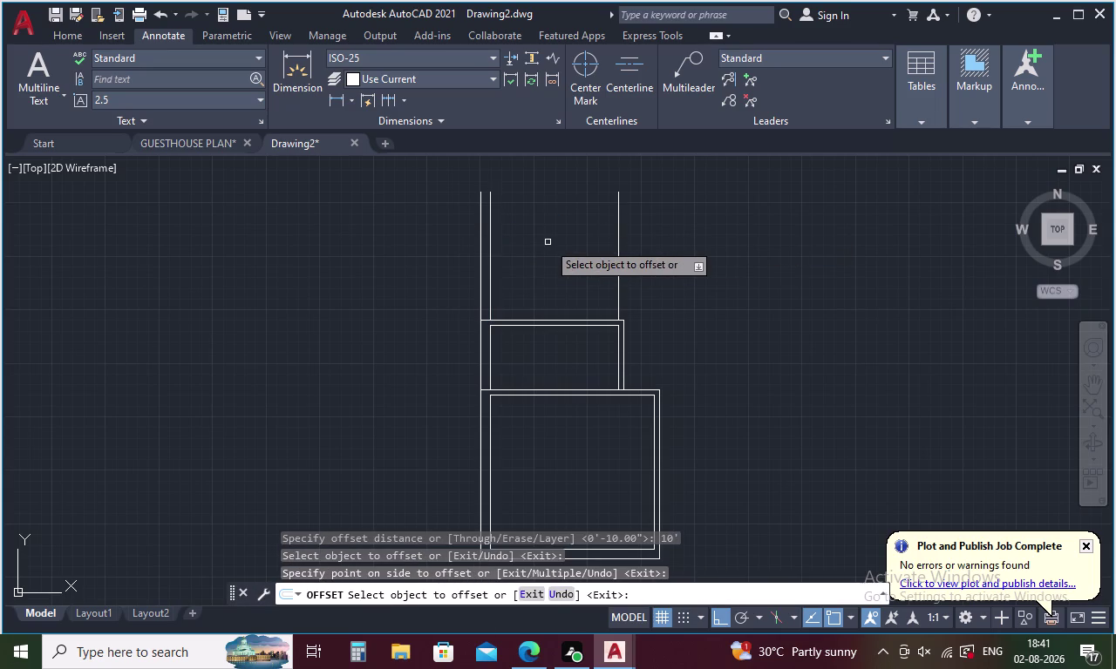
key(space)
key(space)
key(Escape)
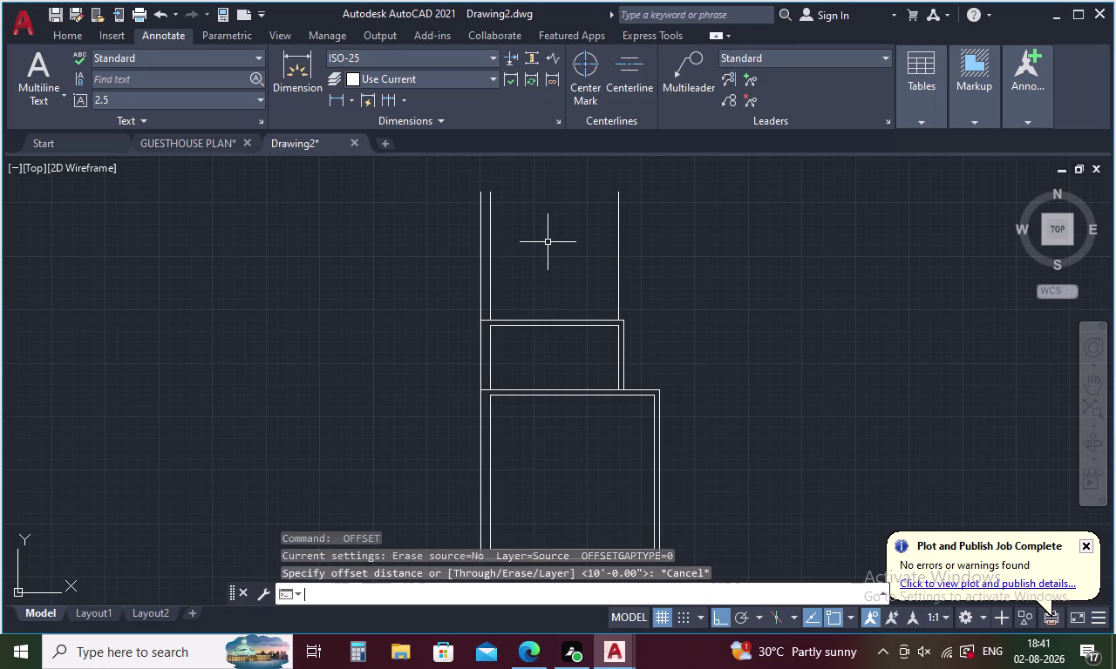
Draw the top wall line from the inner left wall's top to the right wall's top.
key(l)
key(Return)
click(493, 186)
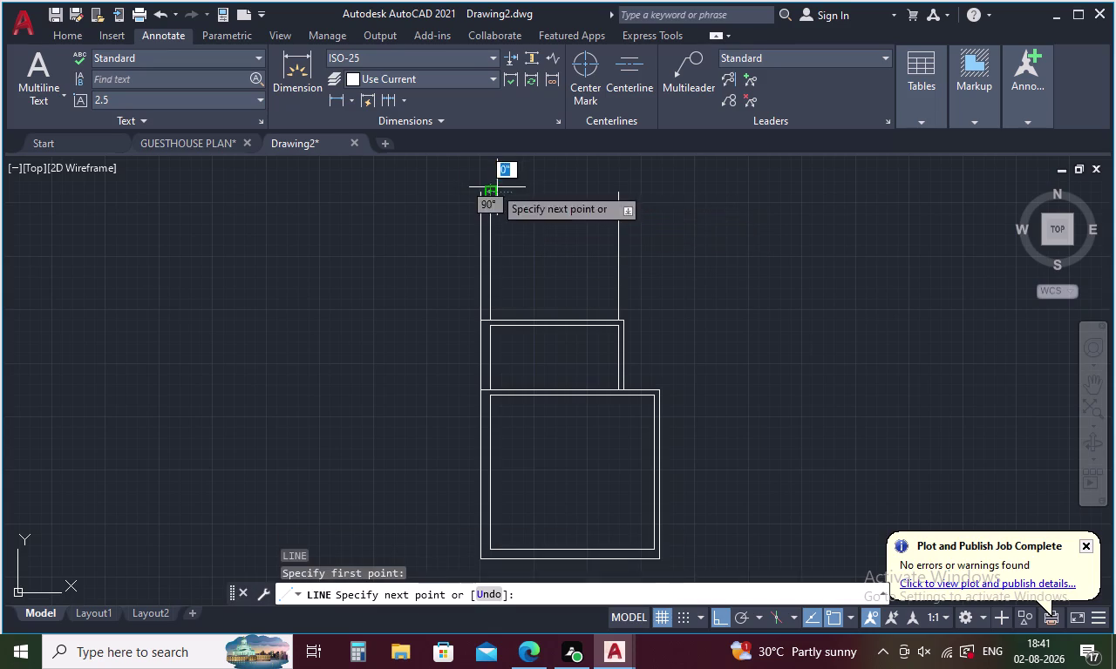
click(618, 191)
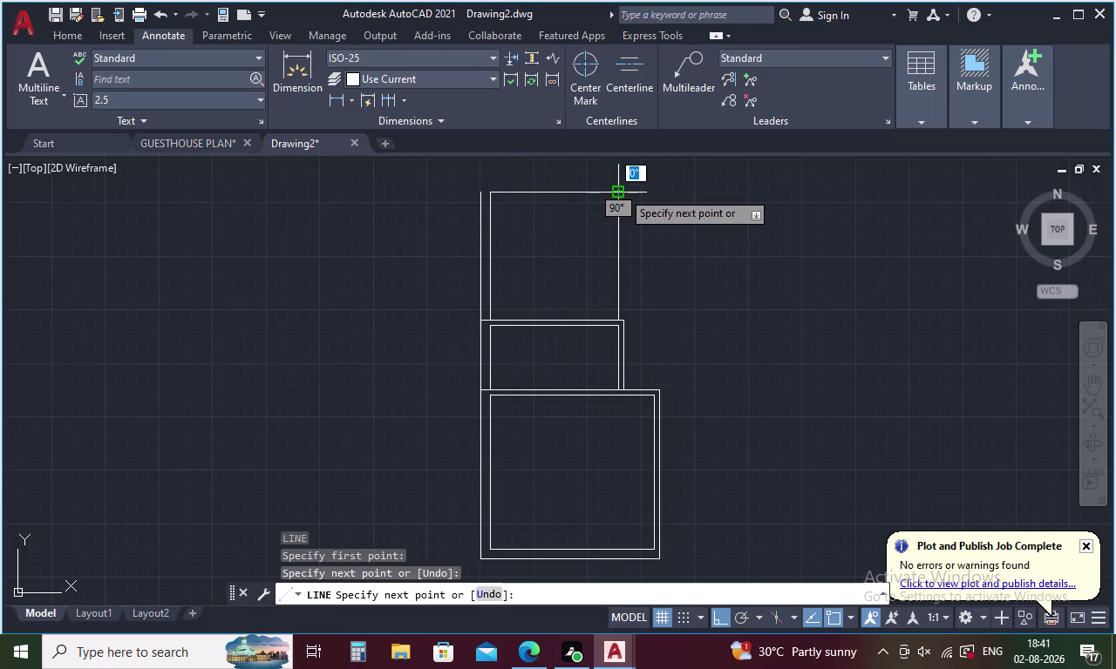
key(Escape)
key(l)
key(Return)
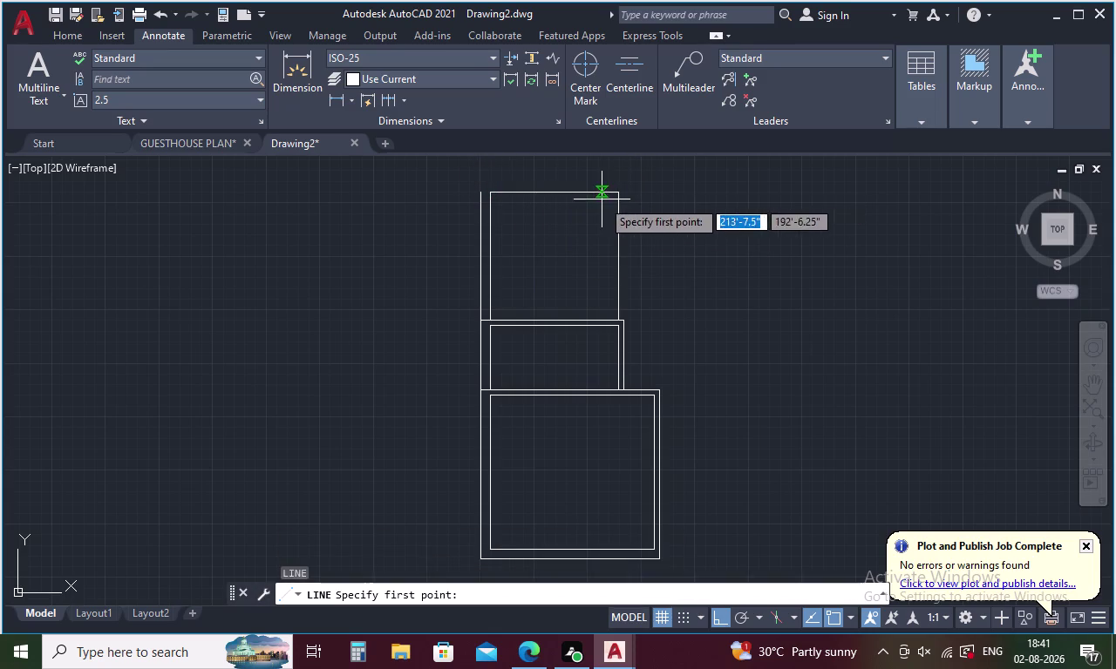
Offset the new top and right wall lines 5 inches outward to double them.
key(Escape)
key(o)
key(Return)
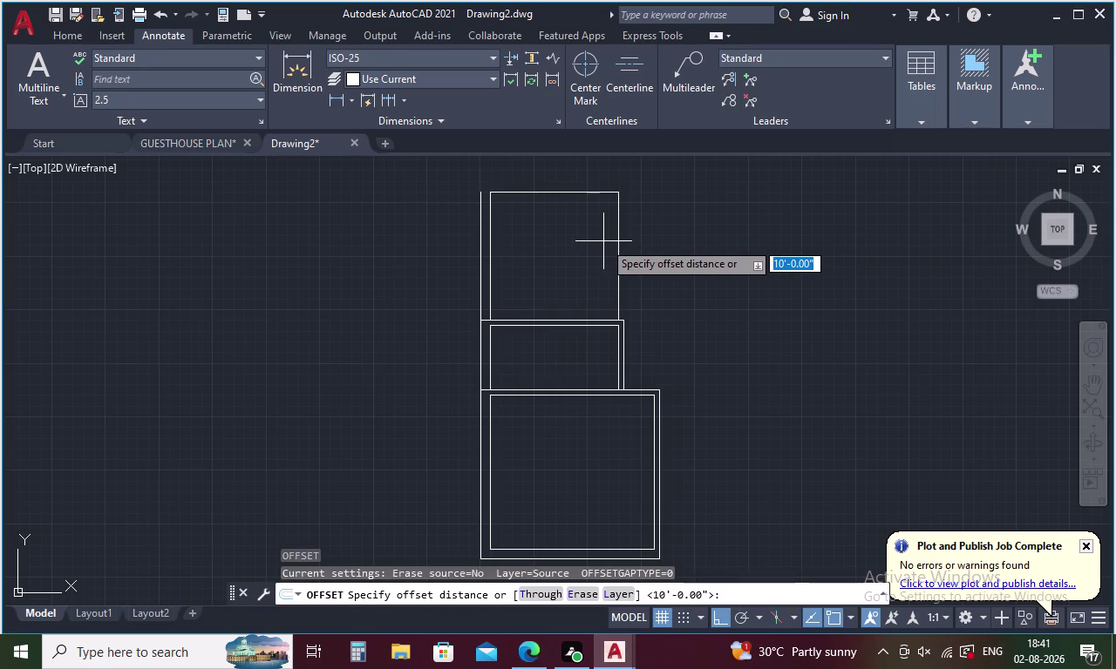
key(5)
key(Return)
click(616, 223)
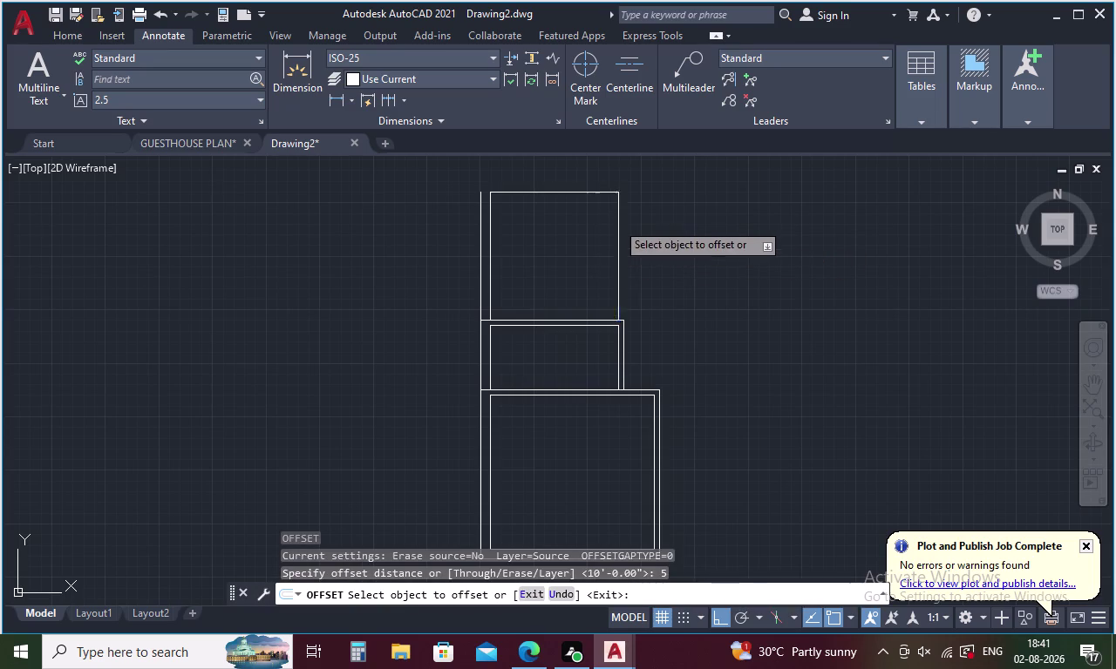
click(645, 220)
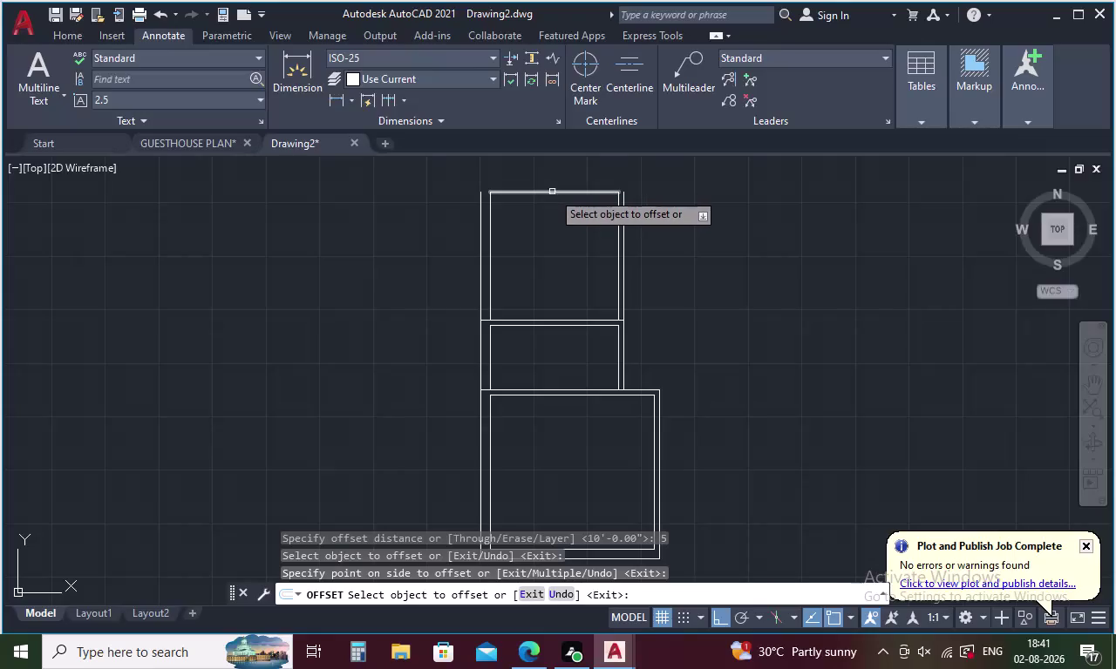
click(552, 191)
click(551, 166)
key(Escape)
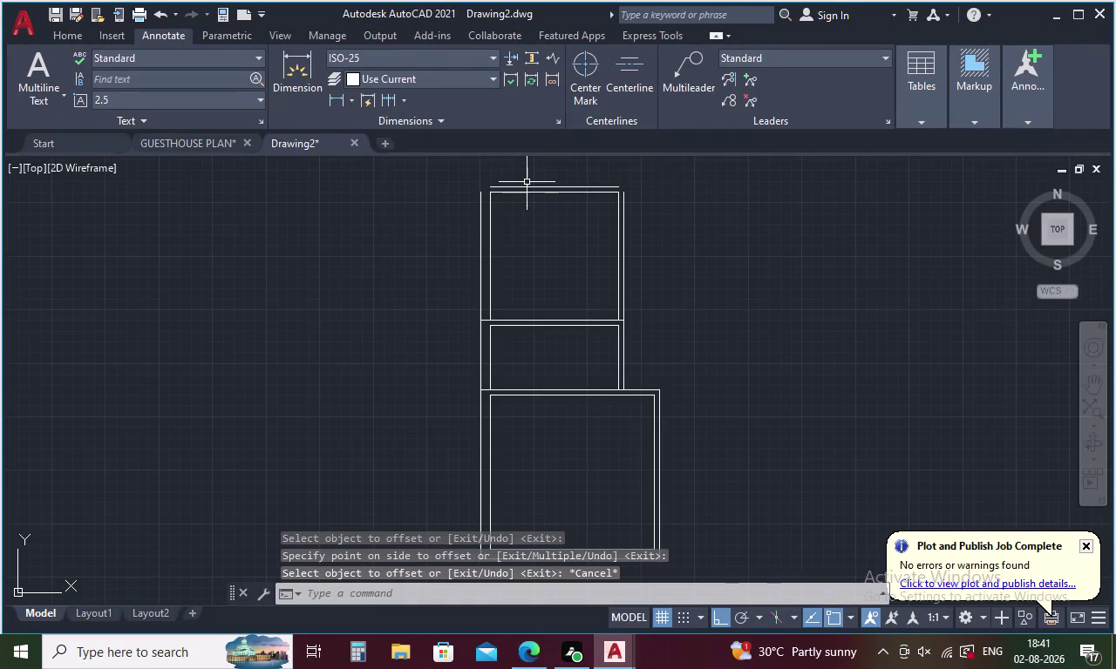
text(F)
key(space)
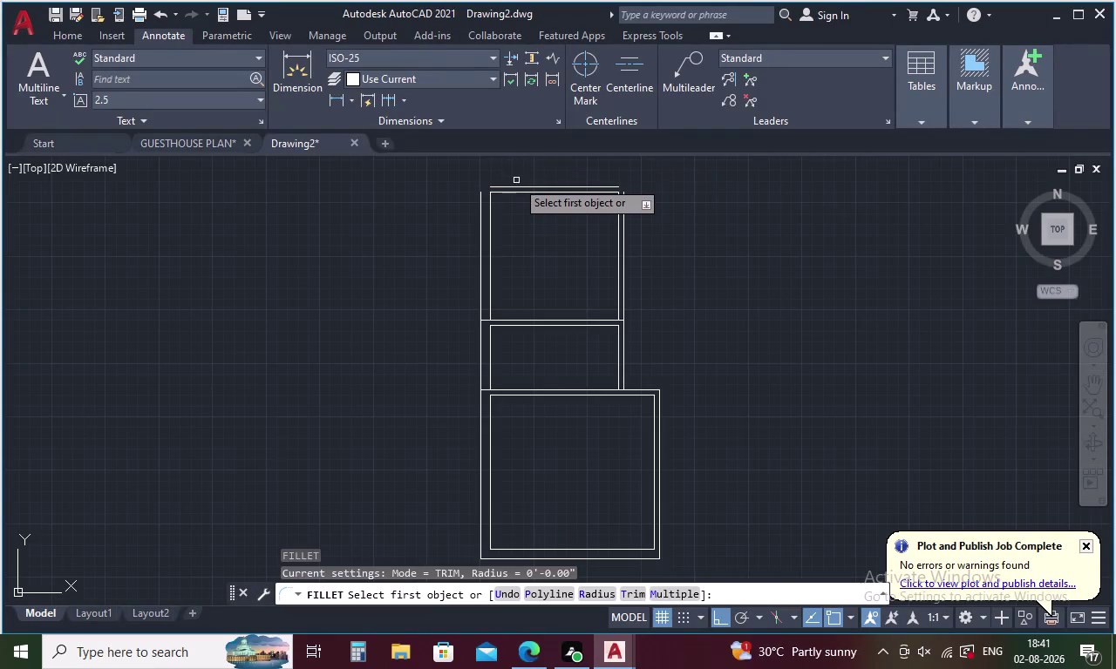
Fillet the top room's outer top wall with its outer left and right walls.
click(516, 186)
click(481, 199)
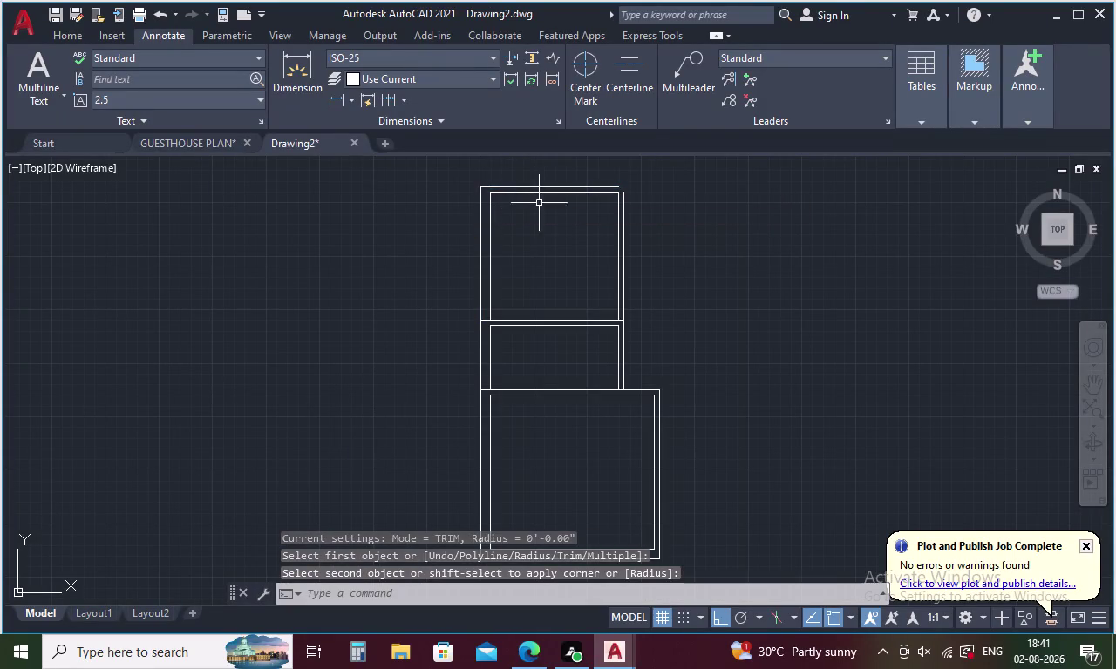
key(space)
click(624, 206)
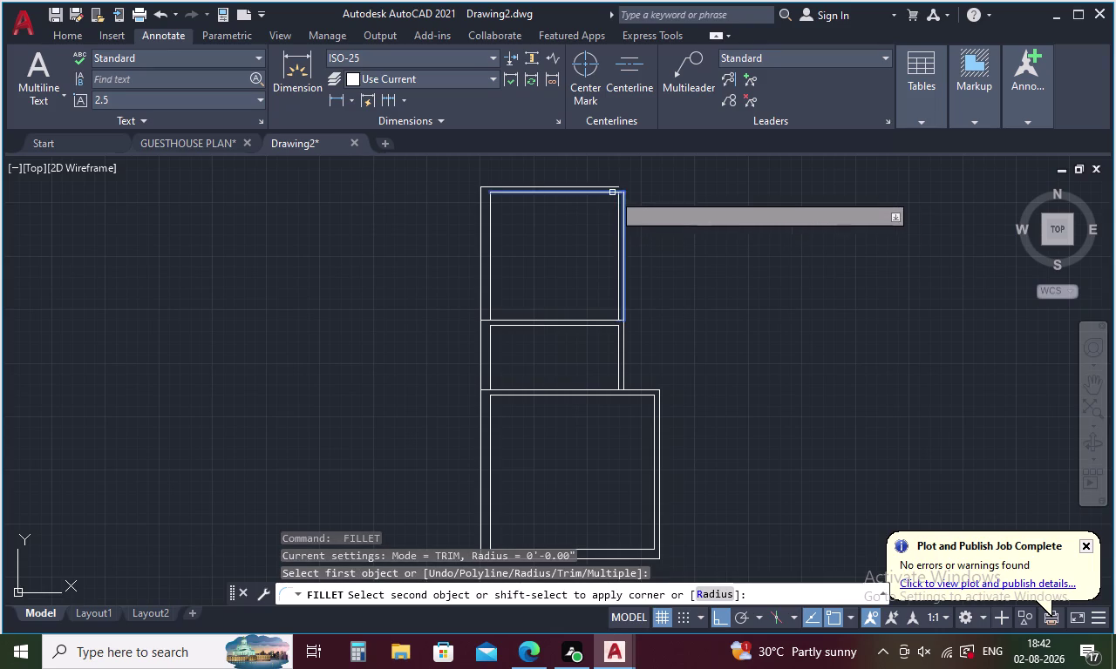
click(610, 188)
Start a new line at the top room's outer top-left corner.
middle_drag(571, 231, 571, 438)
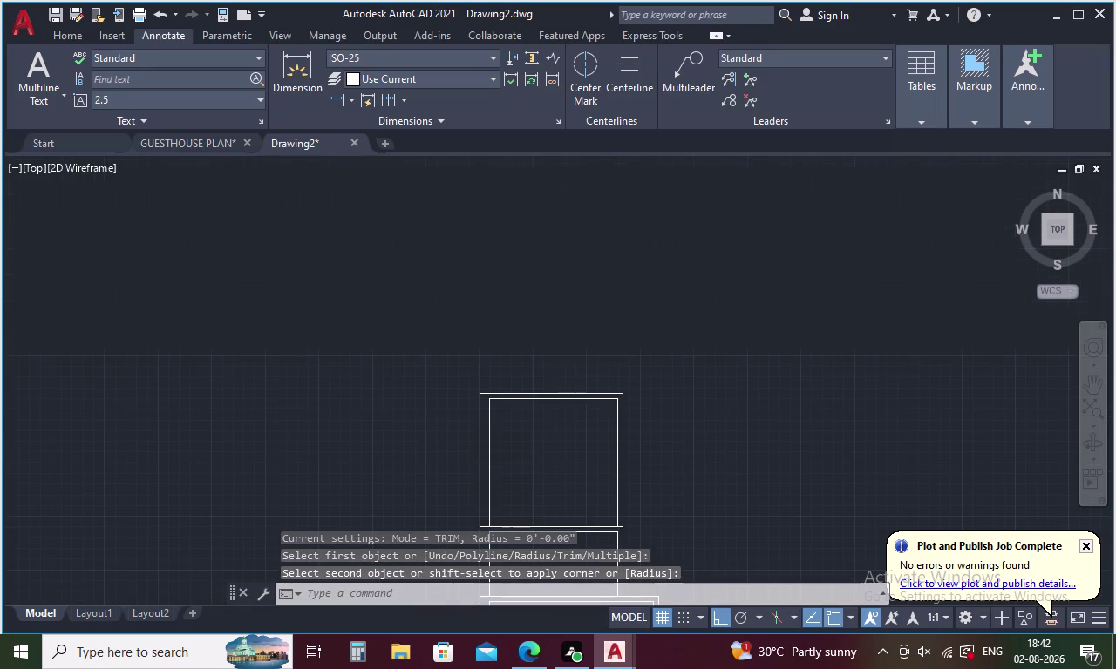
key(Escape)
key(l)
key(Return)
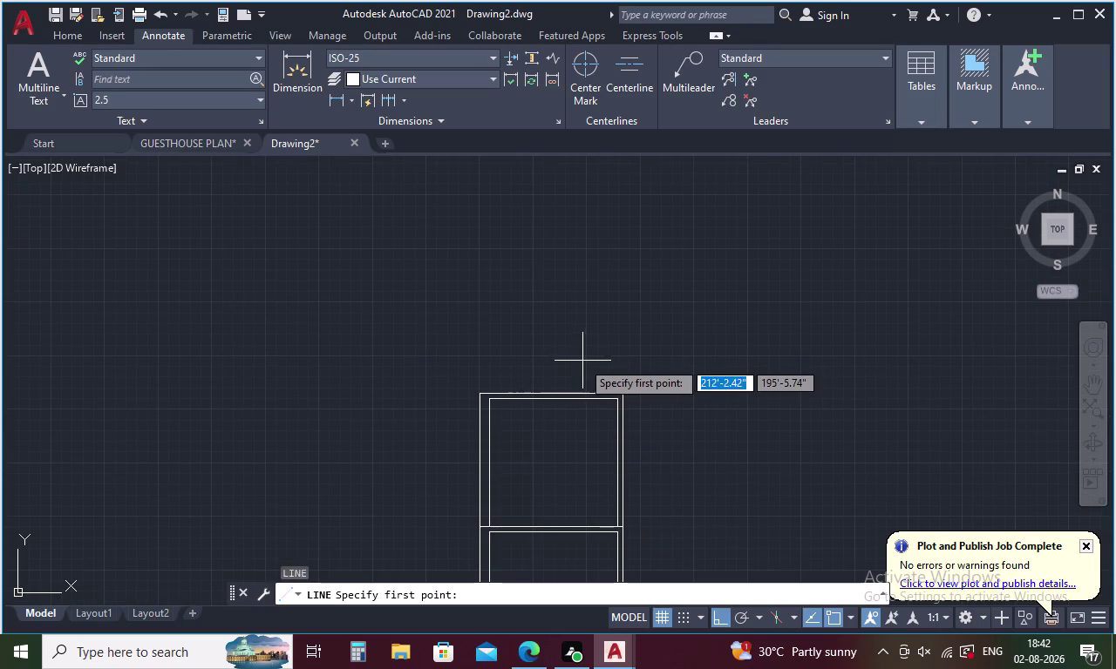
key(Return)
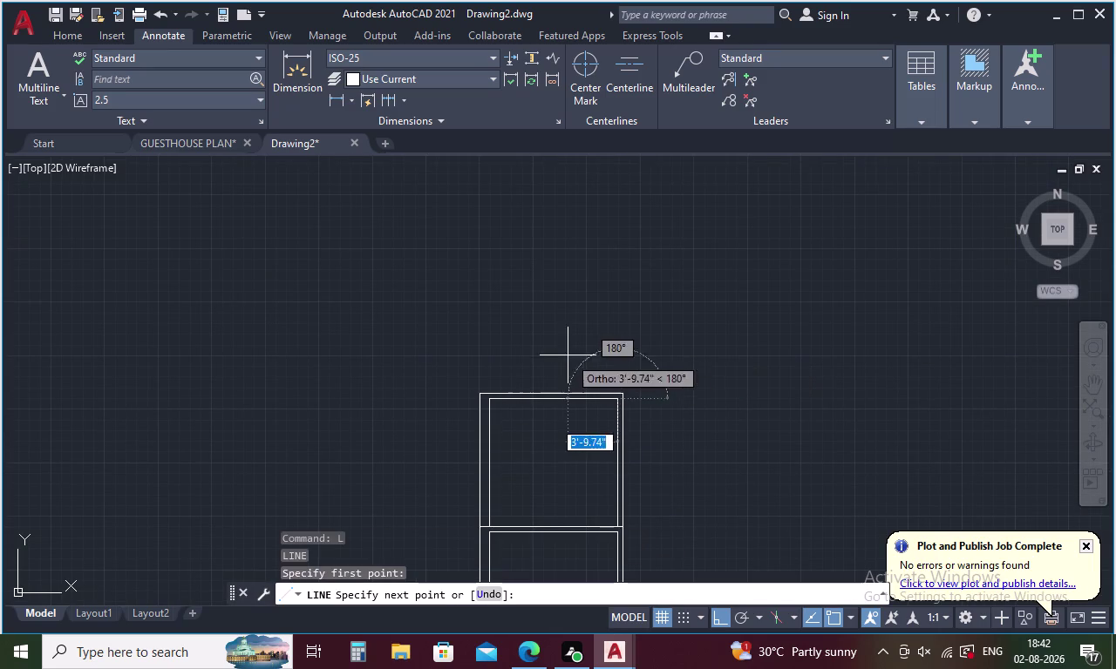
key(Escape)
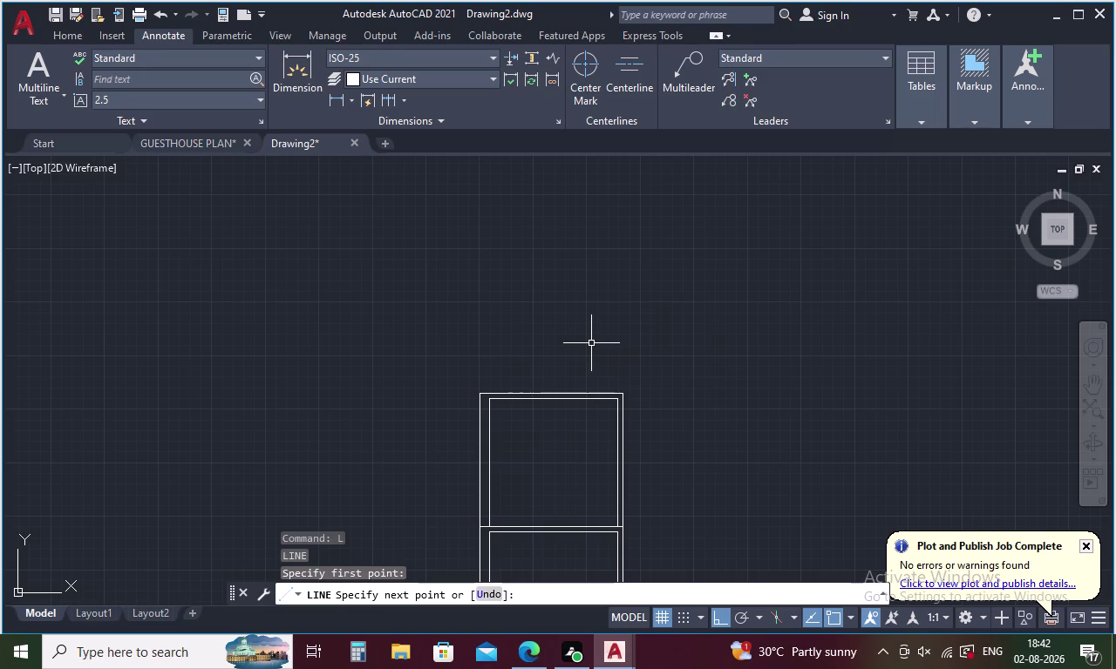
key(l)
key(Return)
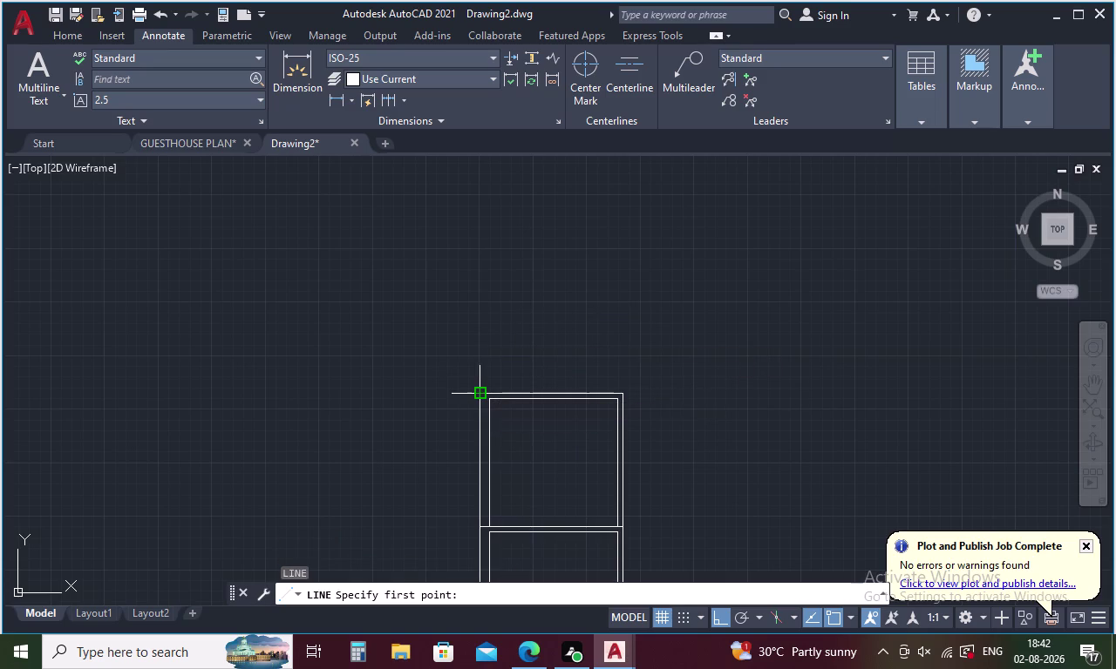
click(478, 395)
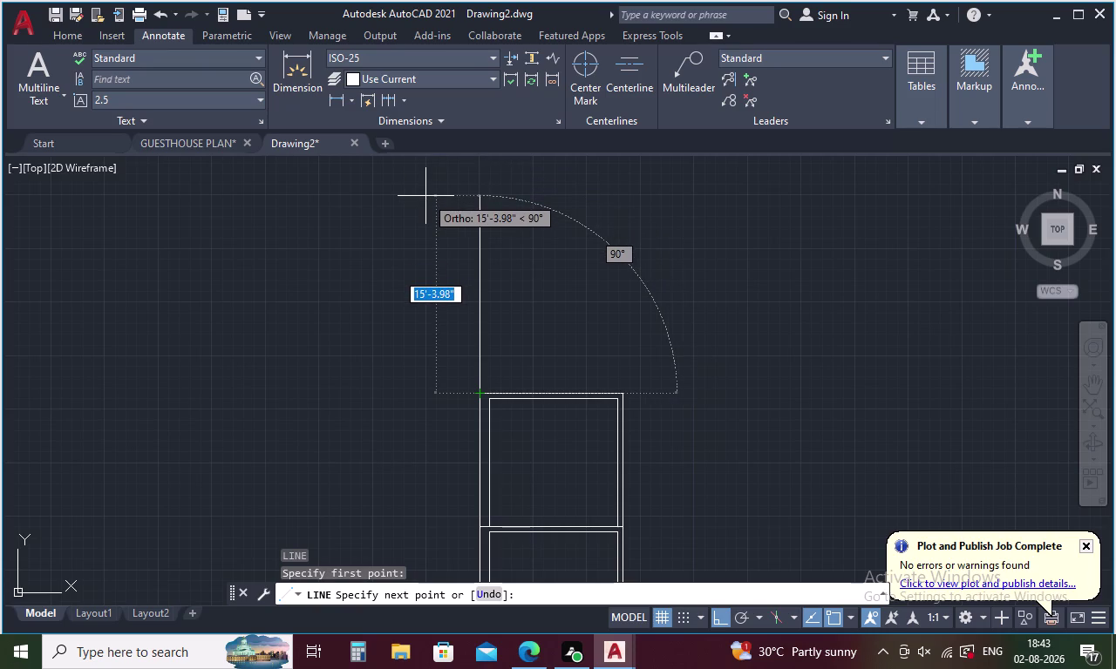
Finish the 12' upward wall line and offset a copy 9 units to its right.
text(12')
key(Return)
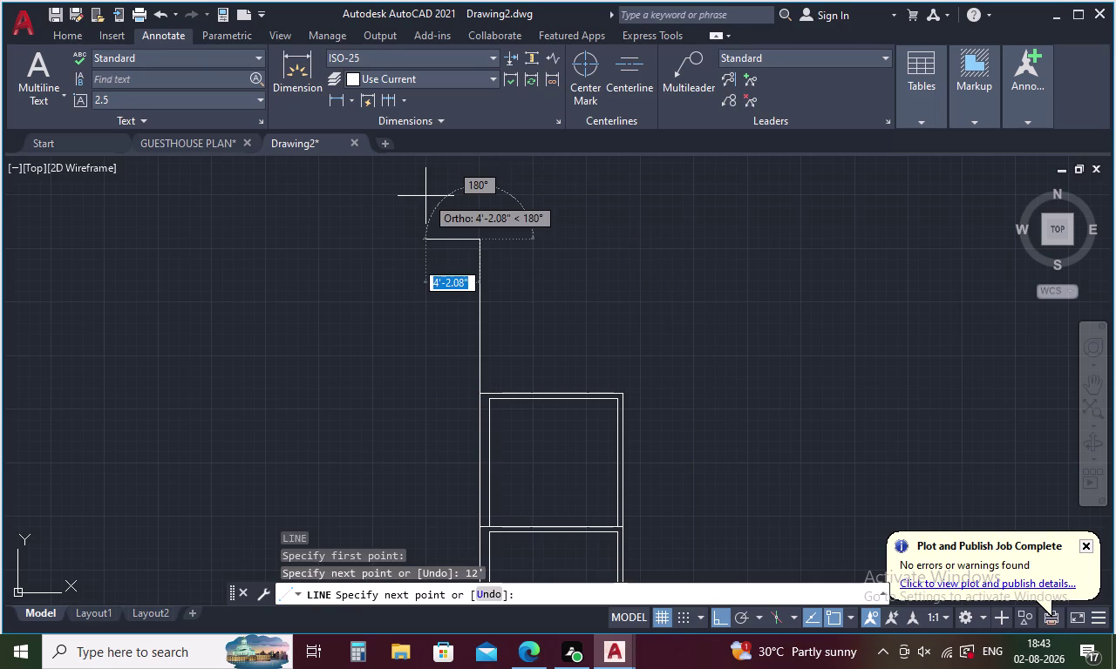
key(Escape)
key(o)
key(Return)
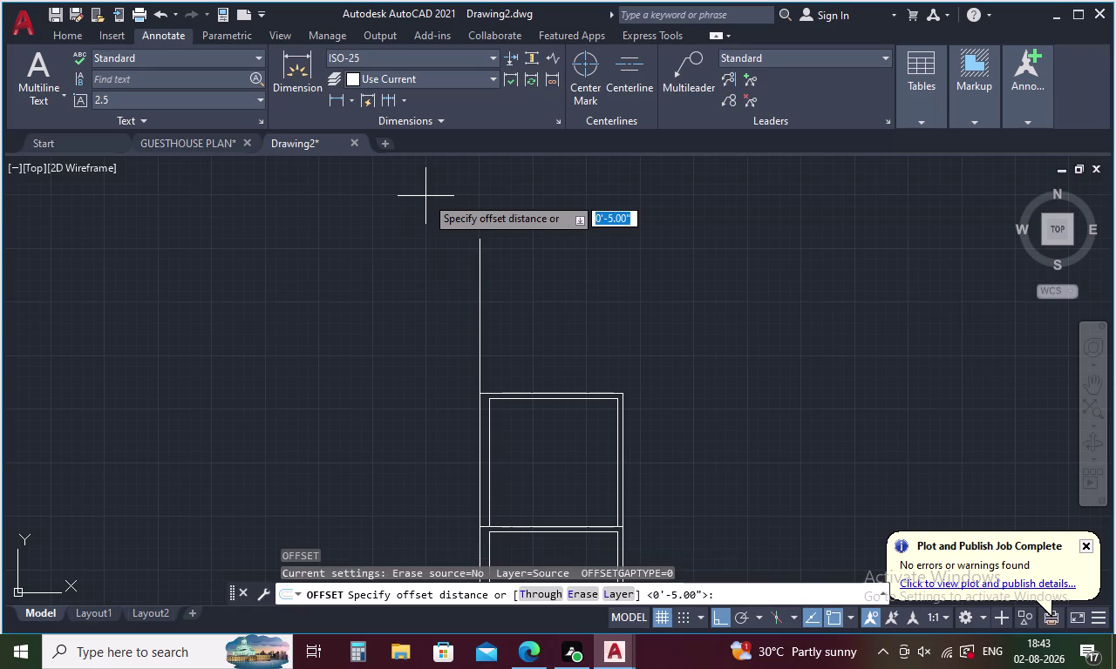
key(9)
key(Return)
click(478, 289)
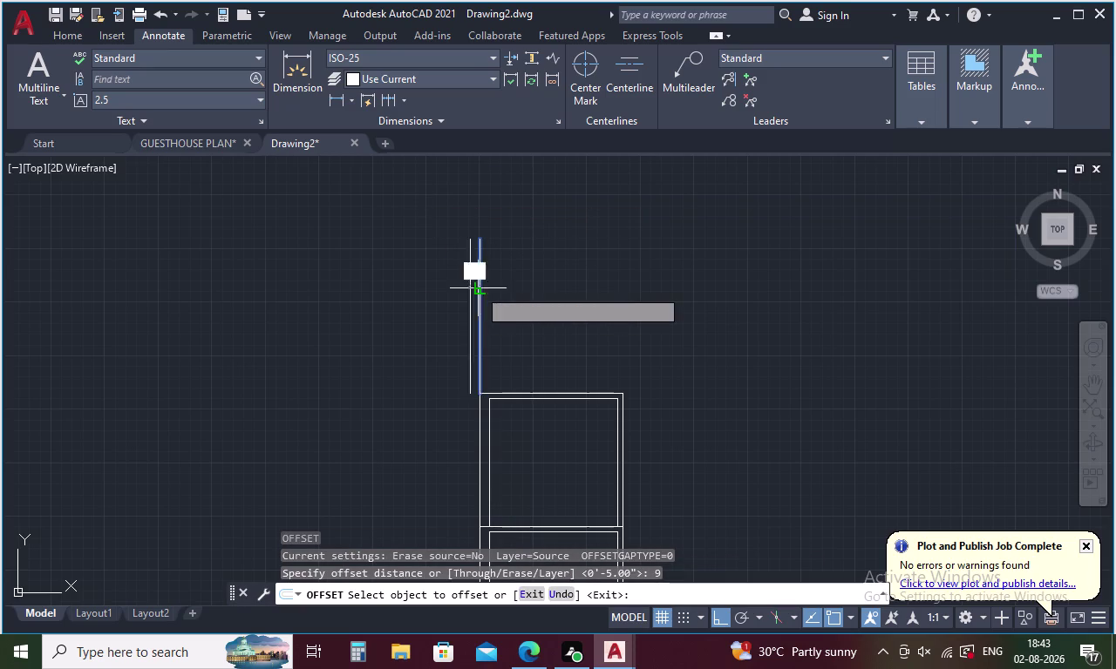
click(524, 287)
key(space)
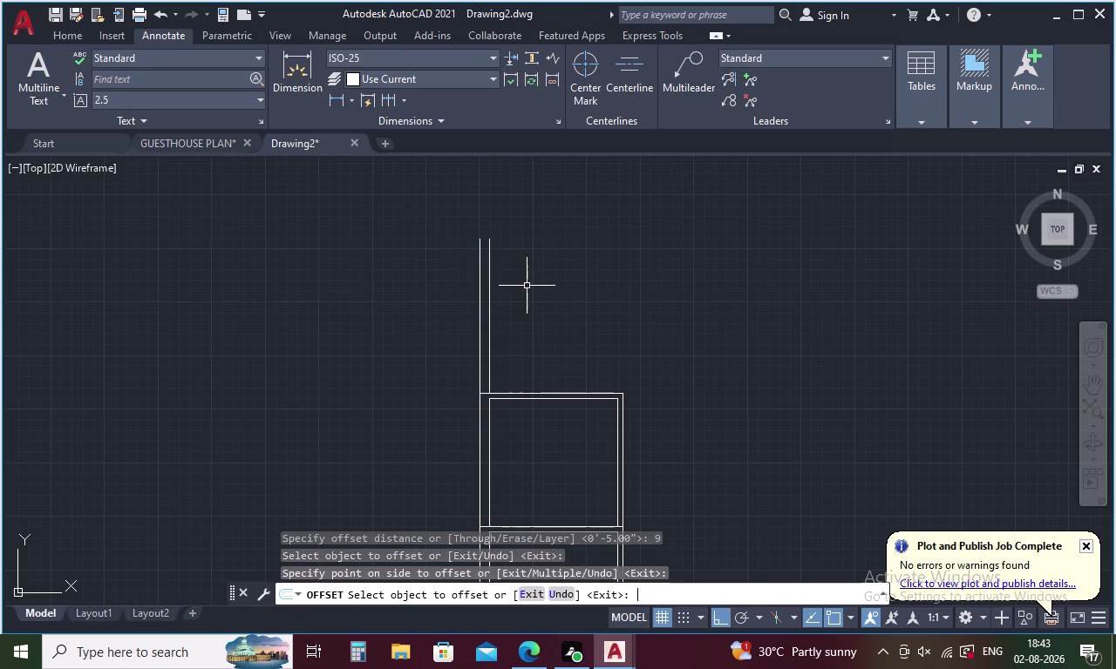
Offset the left wall line 10' to the right to form the new right wall.
key(space)
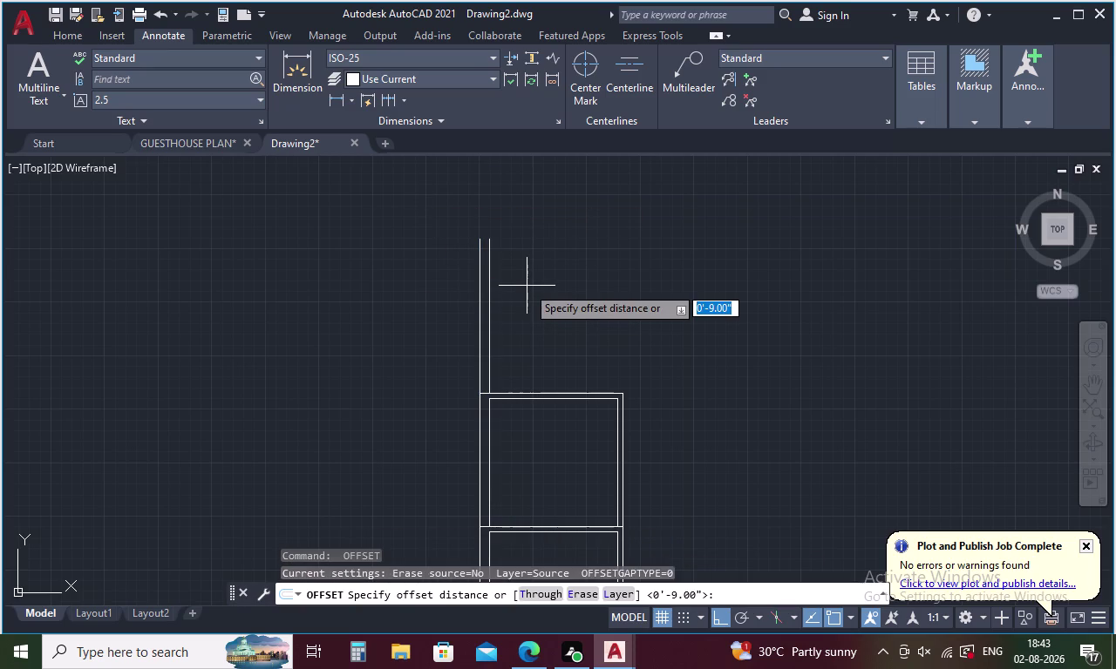
key(1)
key(0)
key(apostrophe)
key(Return)
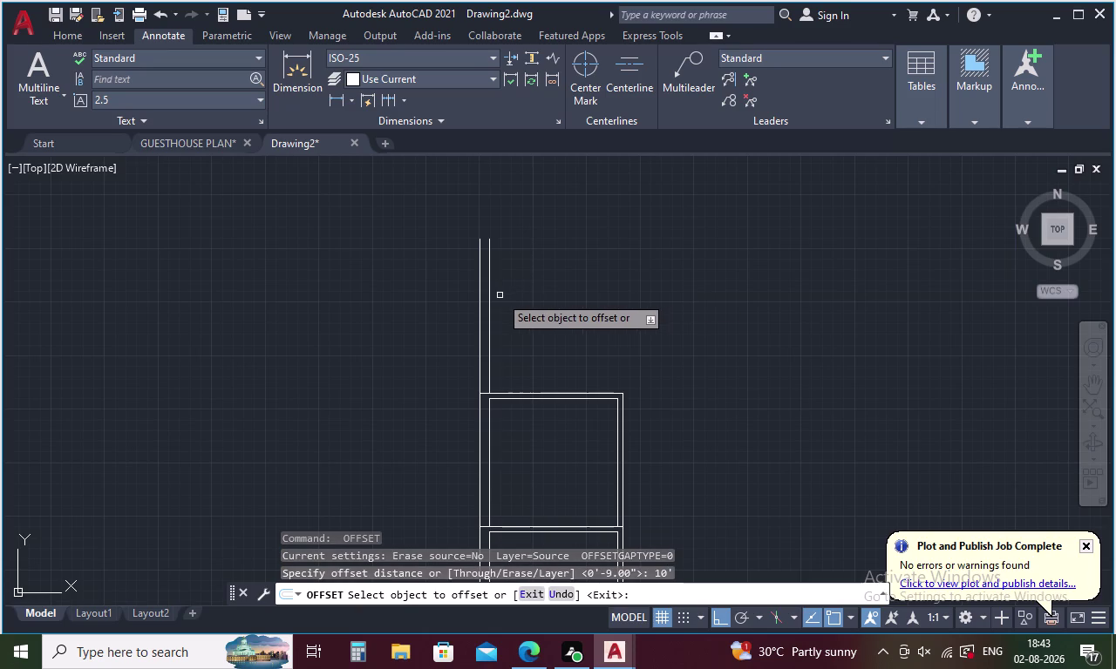
click(489, 308)
click(528, 311)
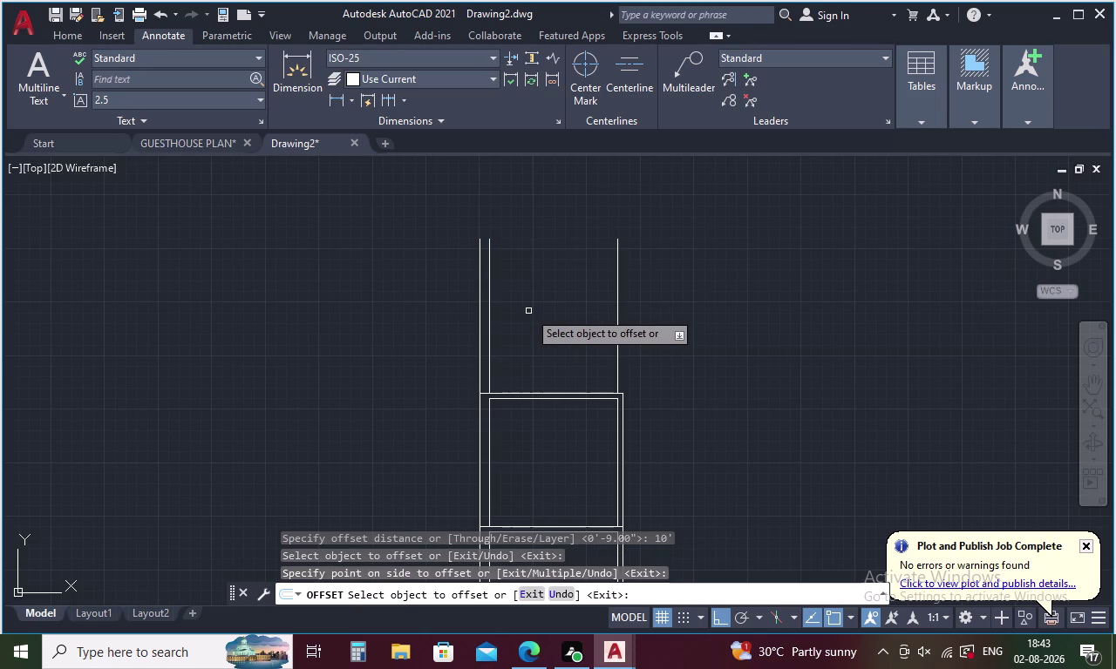
key(Escape)
Abandon a stray top line, then double the new right wall with a 5" copy.
key(l)
key(Return)
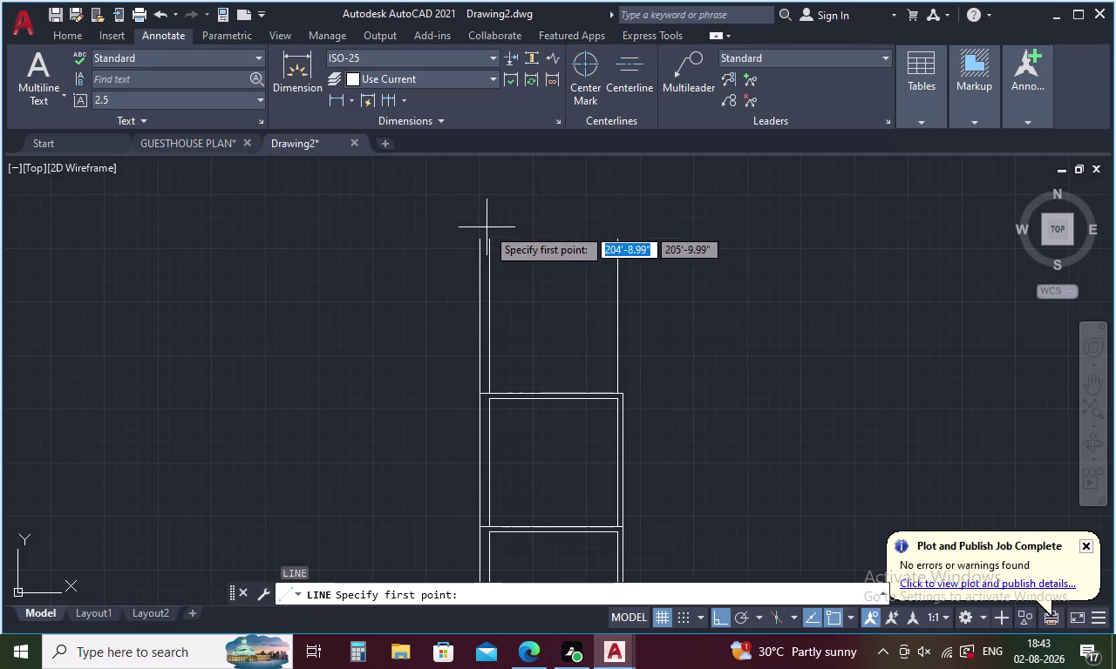
click(489, 238)
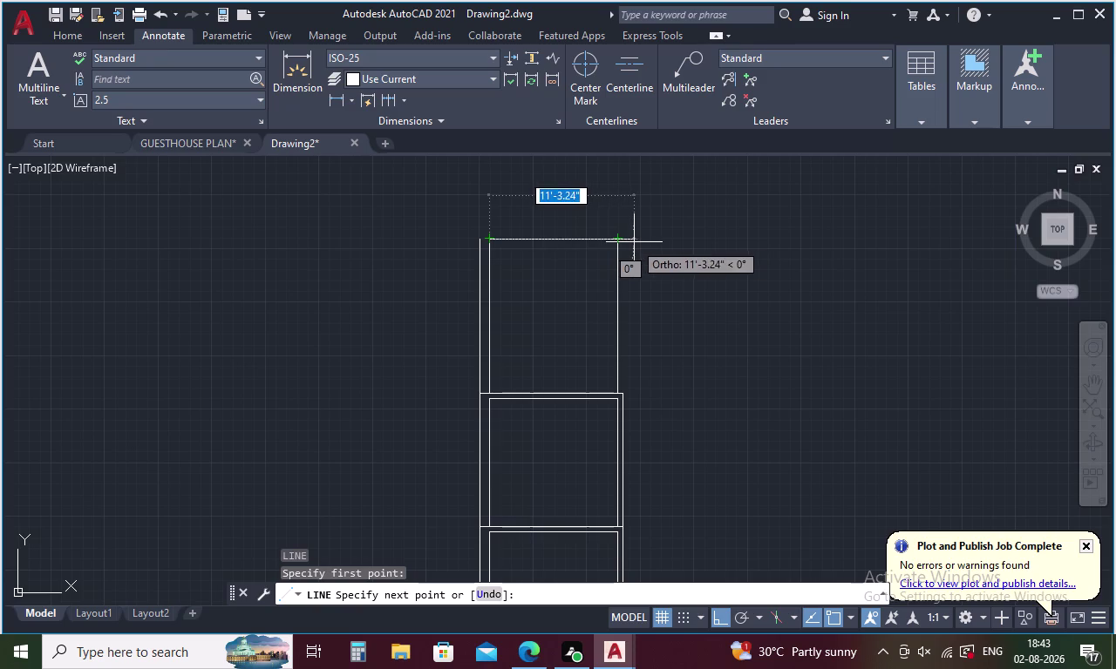
key(Escape)
key(o)
key(Return)
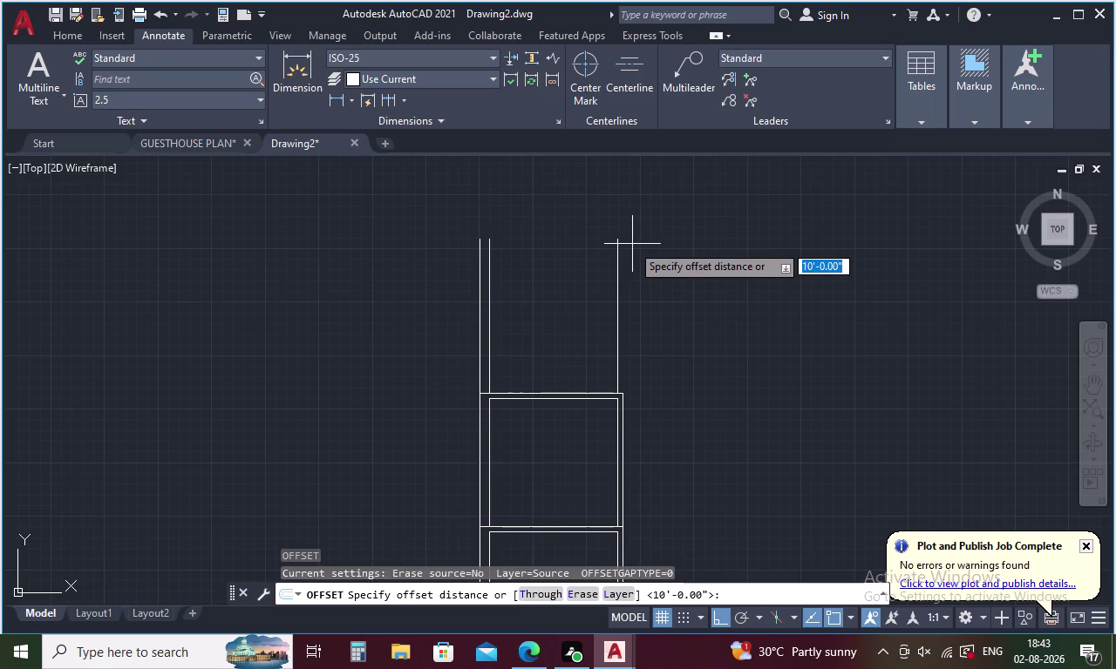
key(4)
key(BackSpace)
key(5)
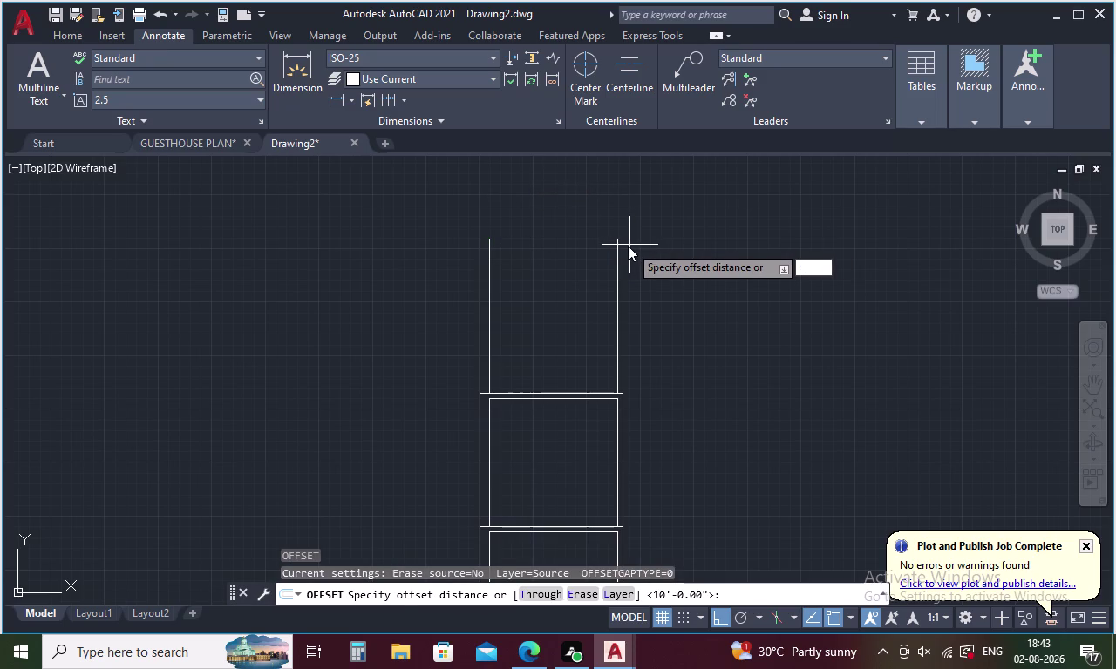
key(Return)
click(616, 272)
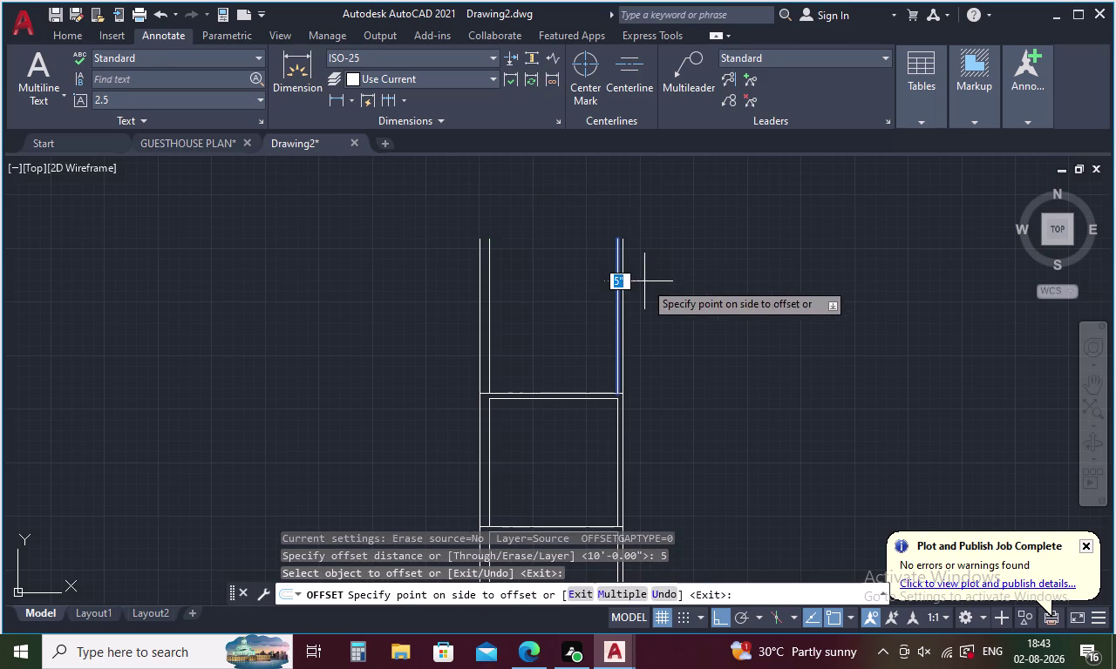
click(645, 280)
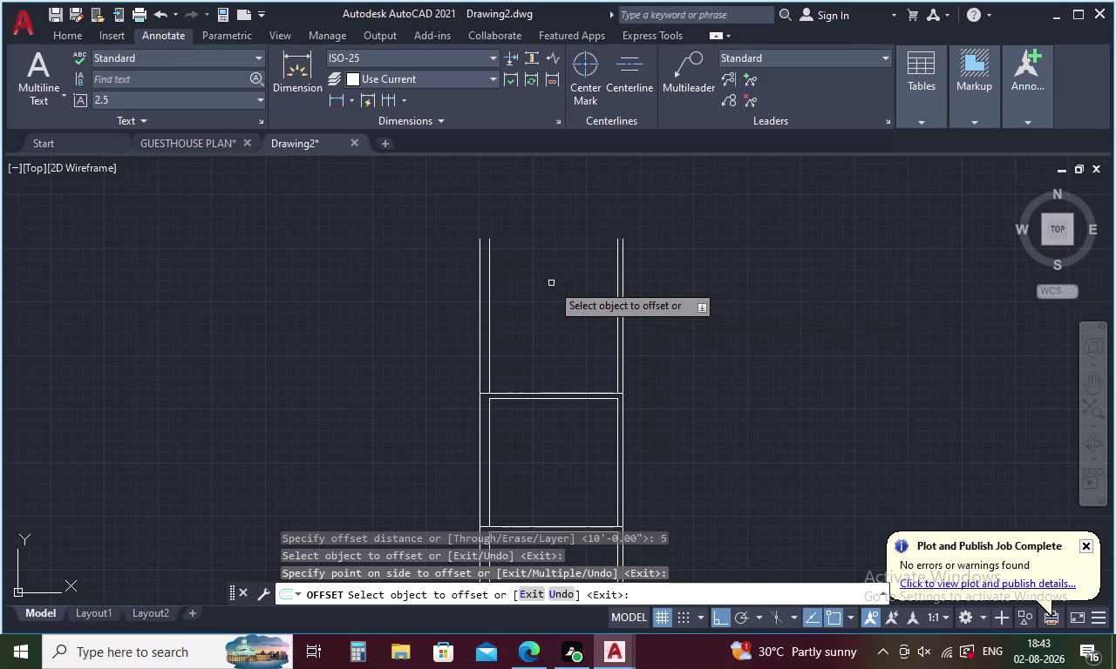
key(Escape)
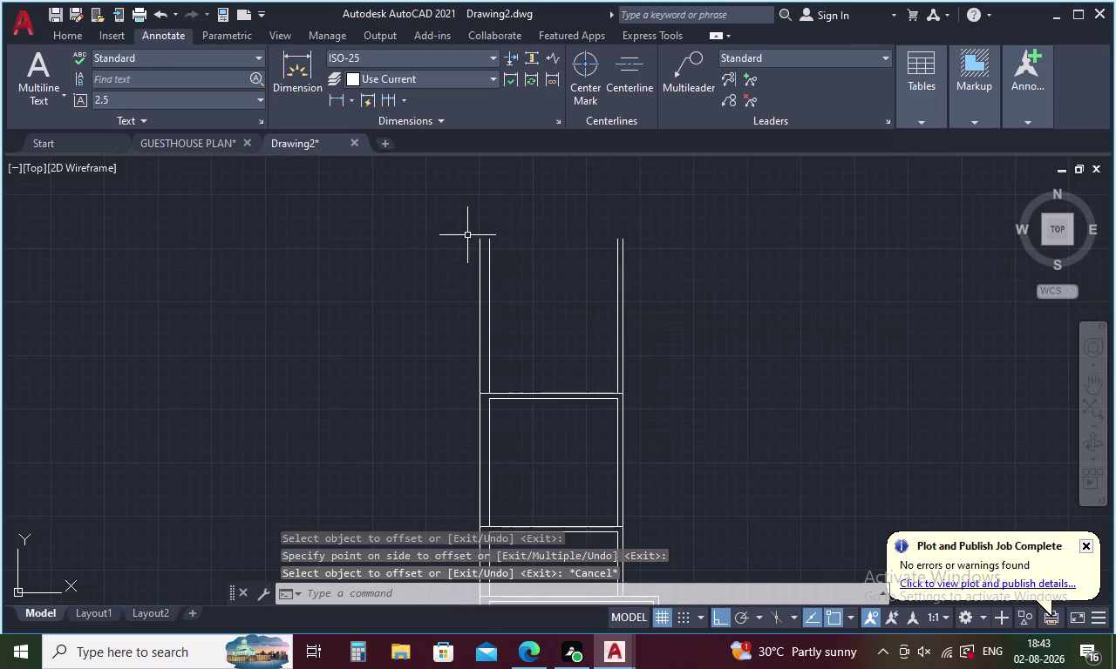
Draw a short cap line across the top of the left double wall.
key(l)
key(Return)
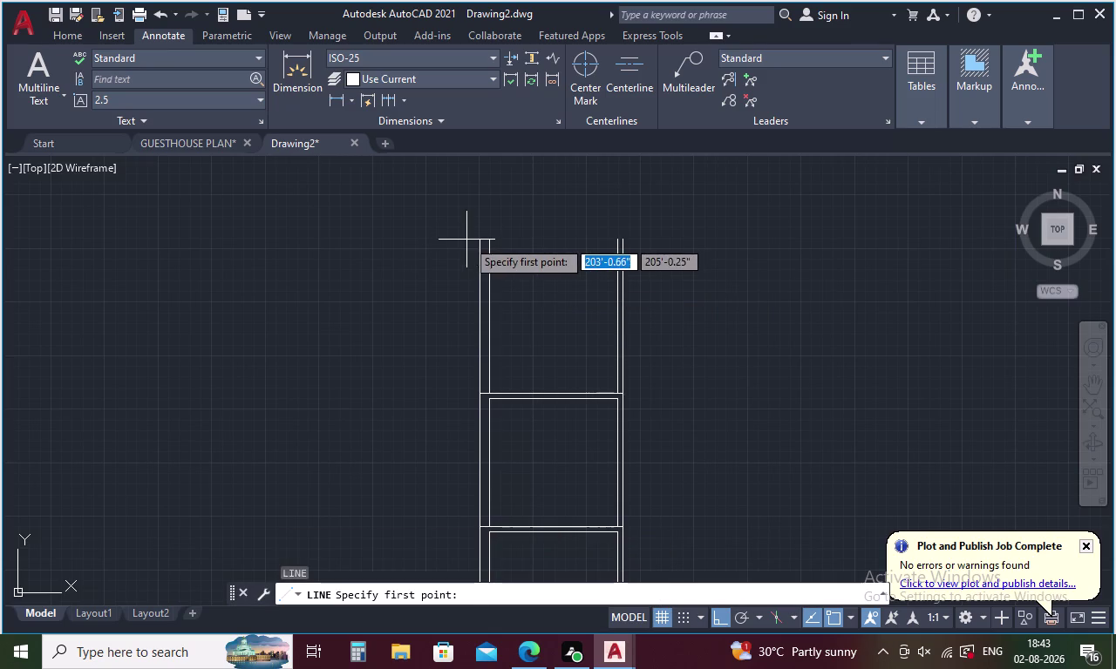
click(481, 240)
scroll(up, 3)
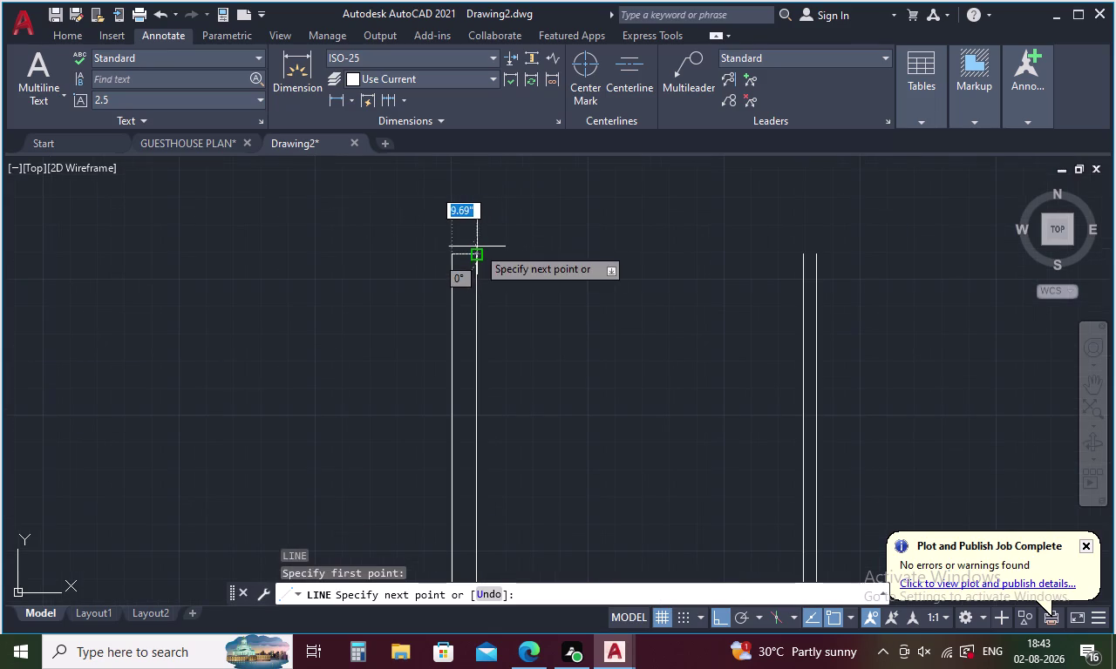
click(477, 247)
key(Escape)
Offset the cap line 3'6" higher and pan back to the stacked rooms.
key(o)
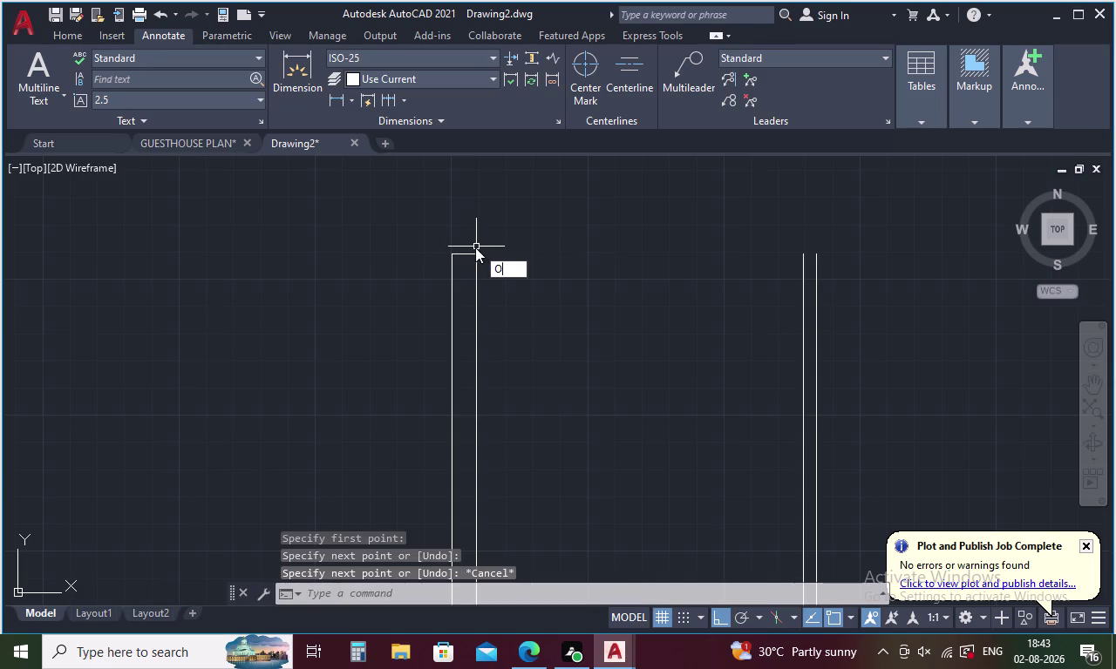
key(Return)
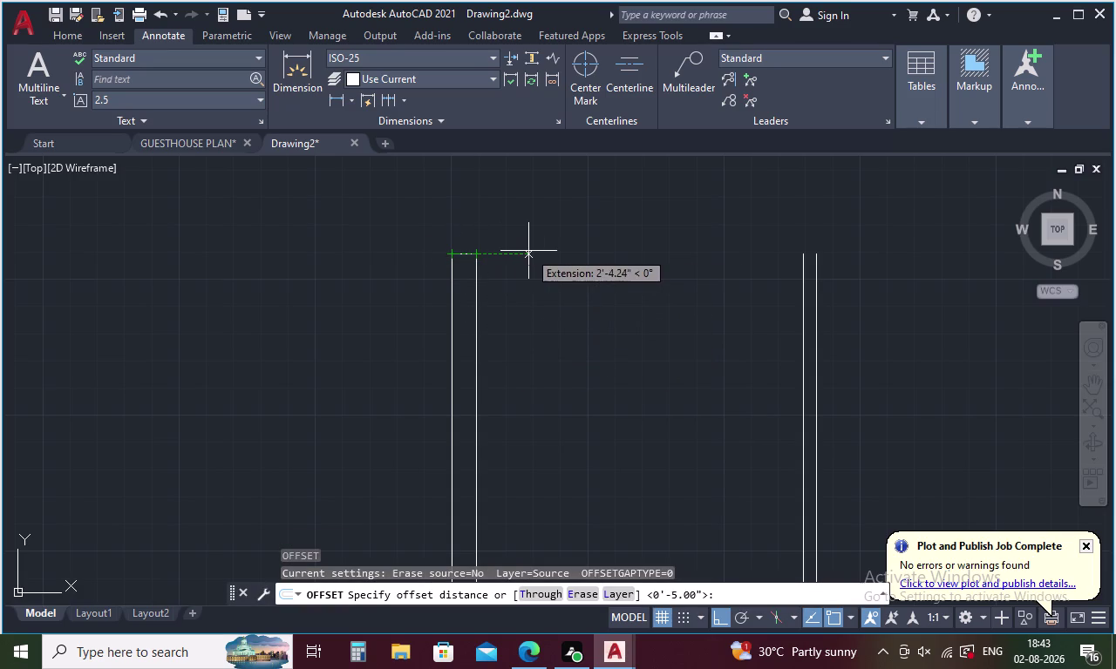
text(3'6)
key(shift+quotedbl)
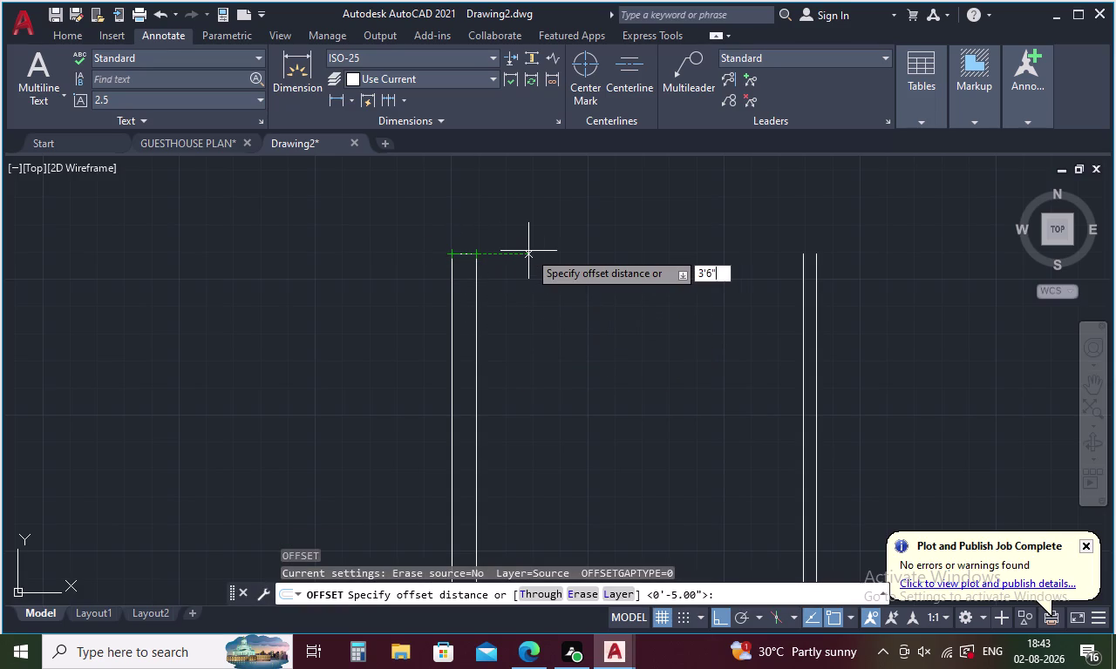
key(Return)
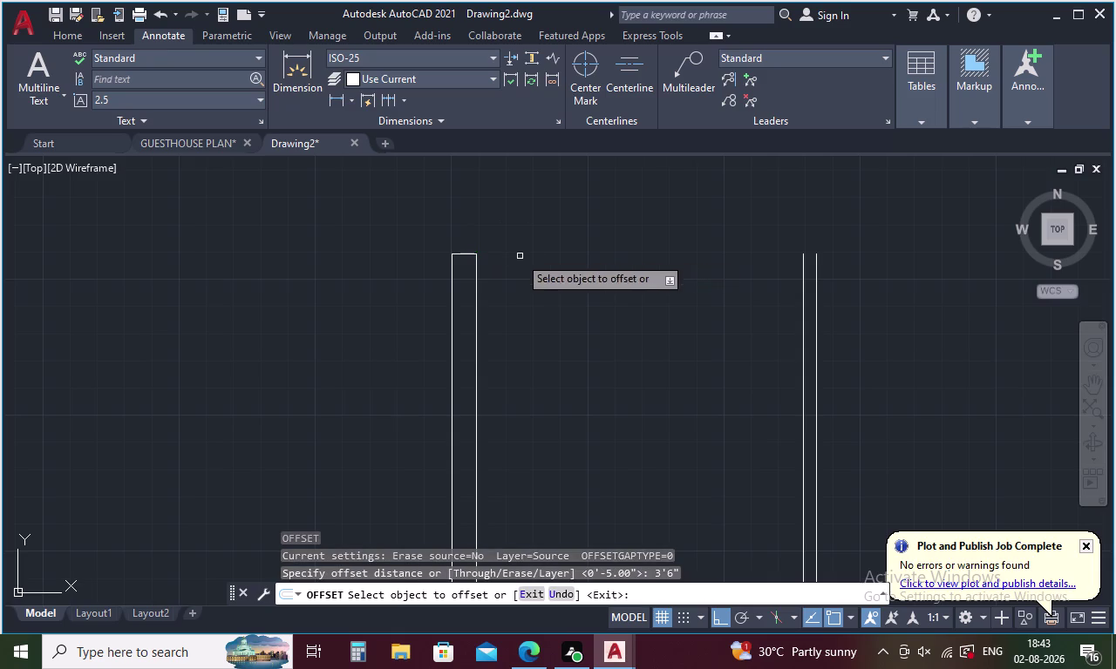
click(460, 256)
click(453, 180)
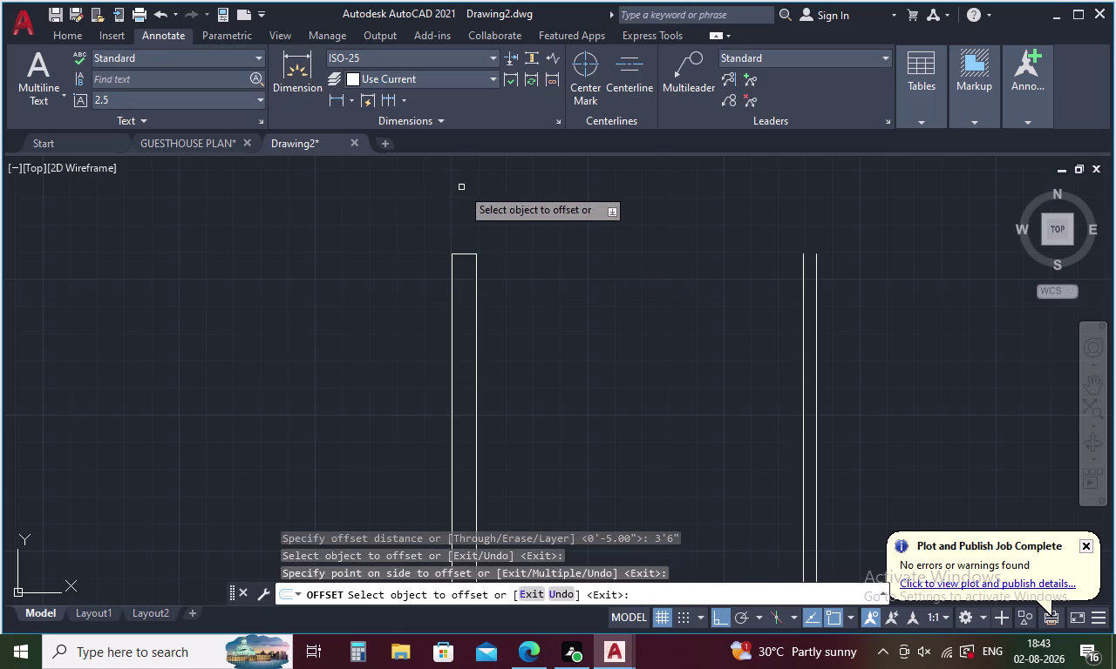
middle_drag(465, 221, 465, 391)
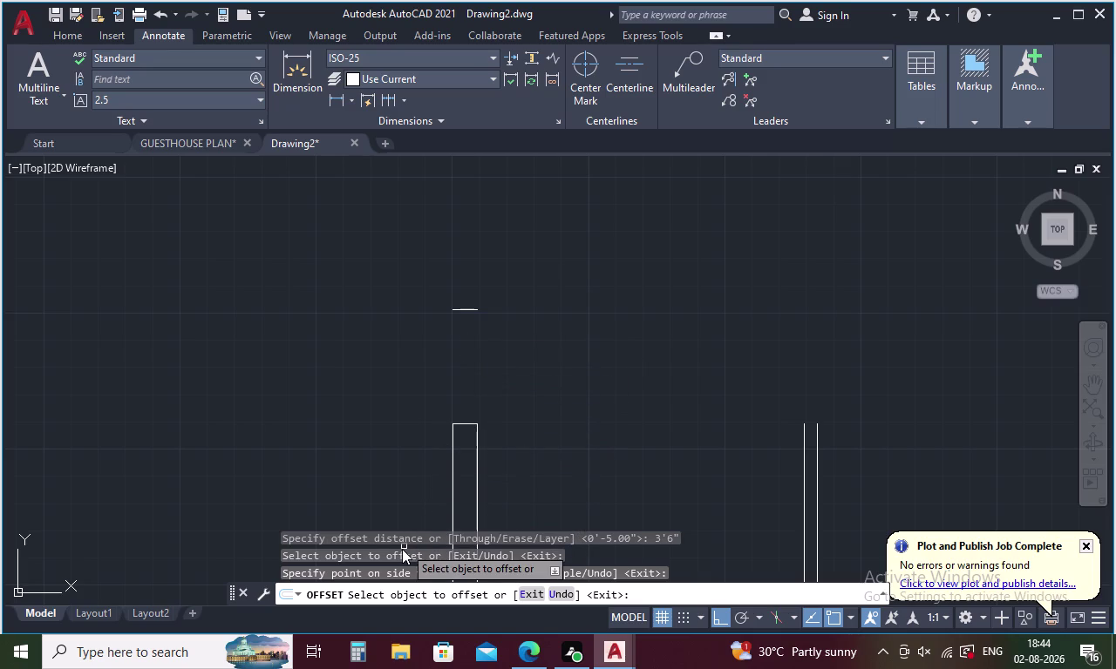
middle_drag(548, 446, 516, 198)
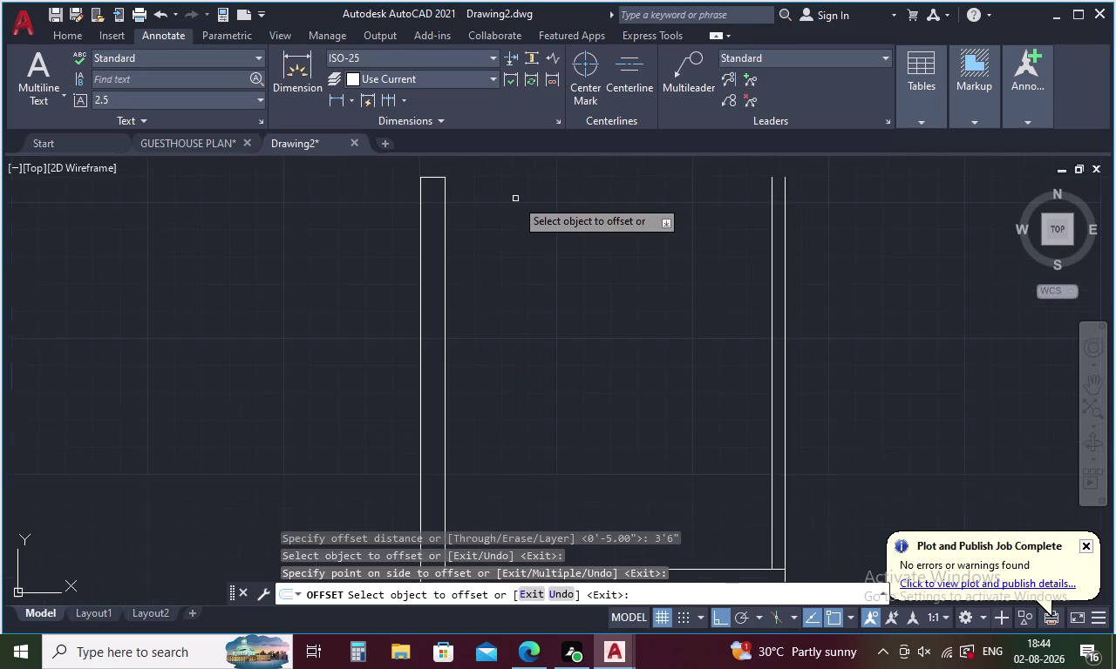
scroll(down, 3)
scroll(down, 3)
scroll(up, 3)
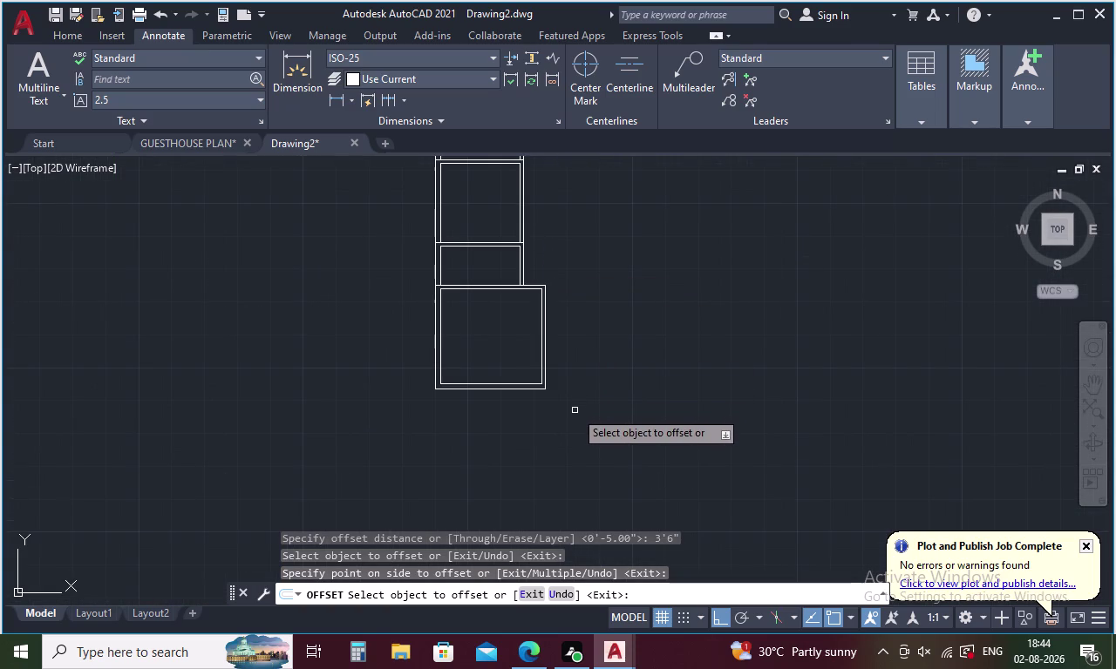
Begin a new wall line after cancelling a stray command.
key(l)
key(Return)
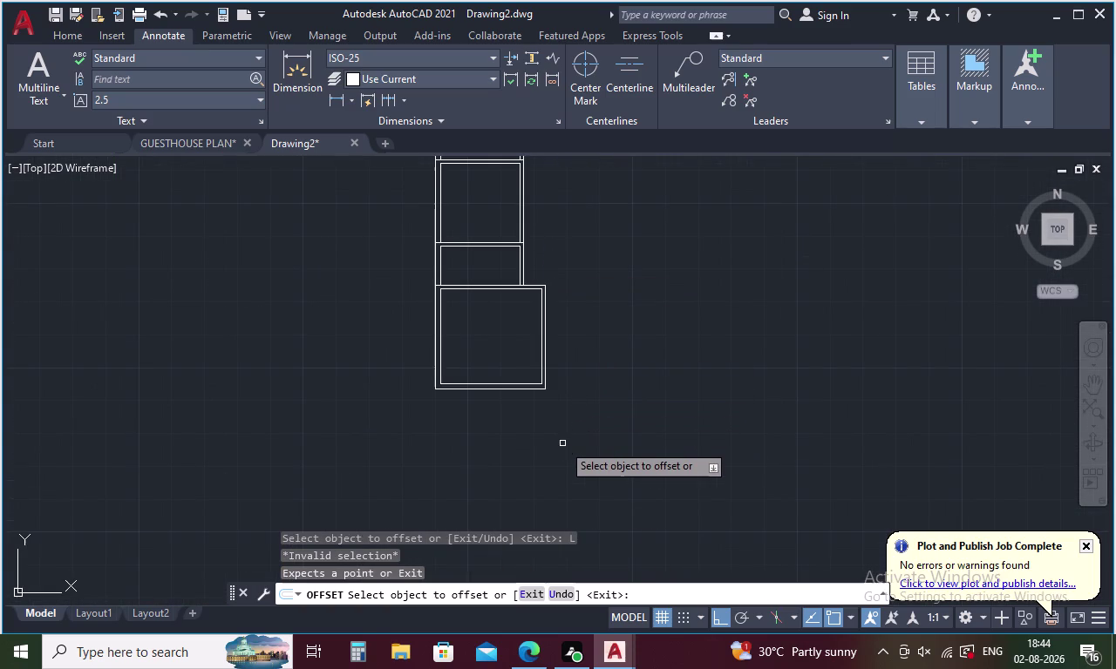
key(Escape)
key(l)
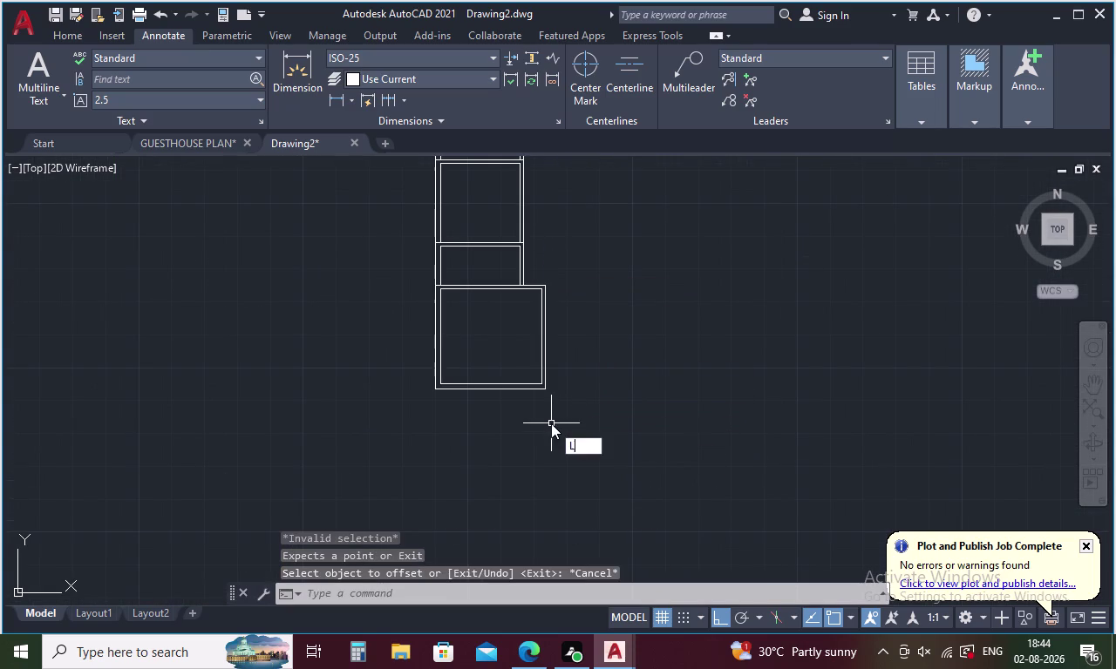
key(Return)
Draw a 10' wall line rightward from the lowest room's bottom-right corner.
click(548, 389)
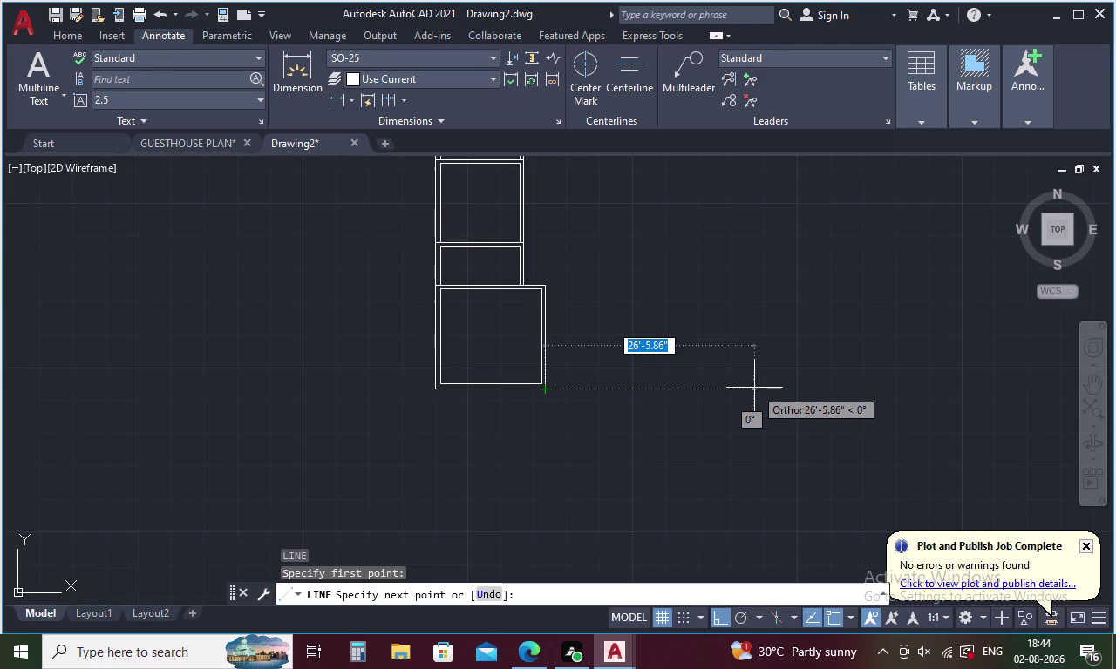
key(1)
text(0')
key(Return)
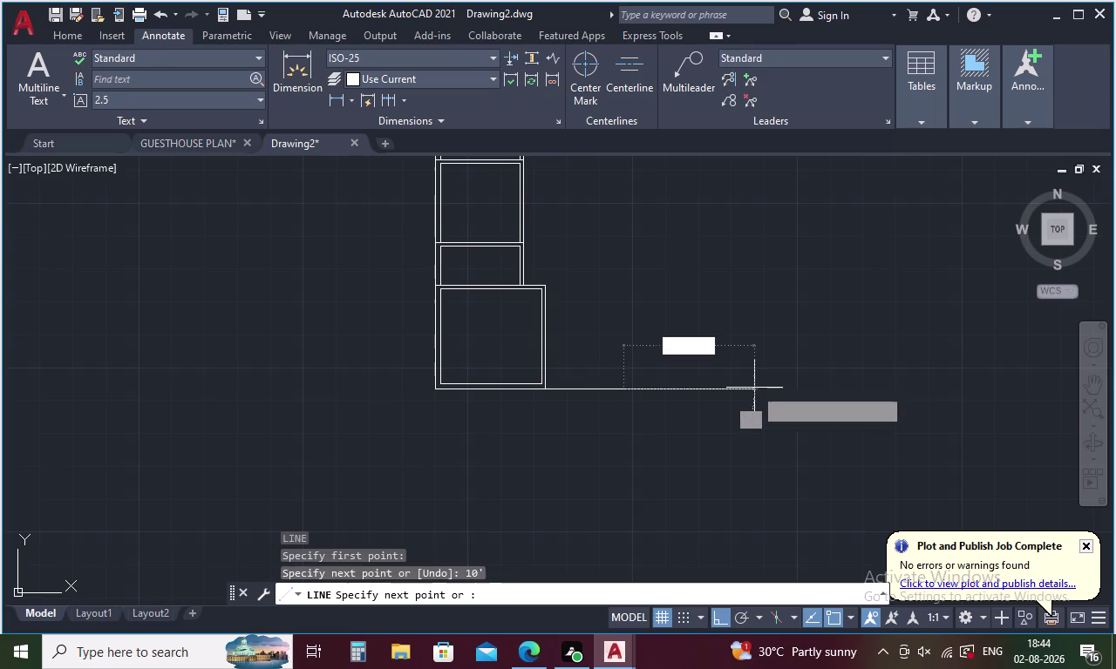
key(Escape)
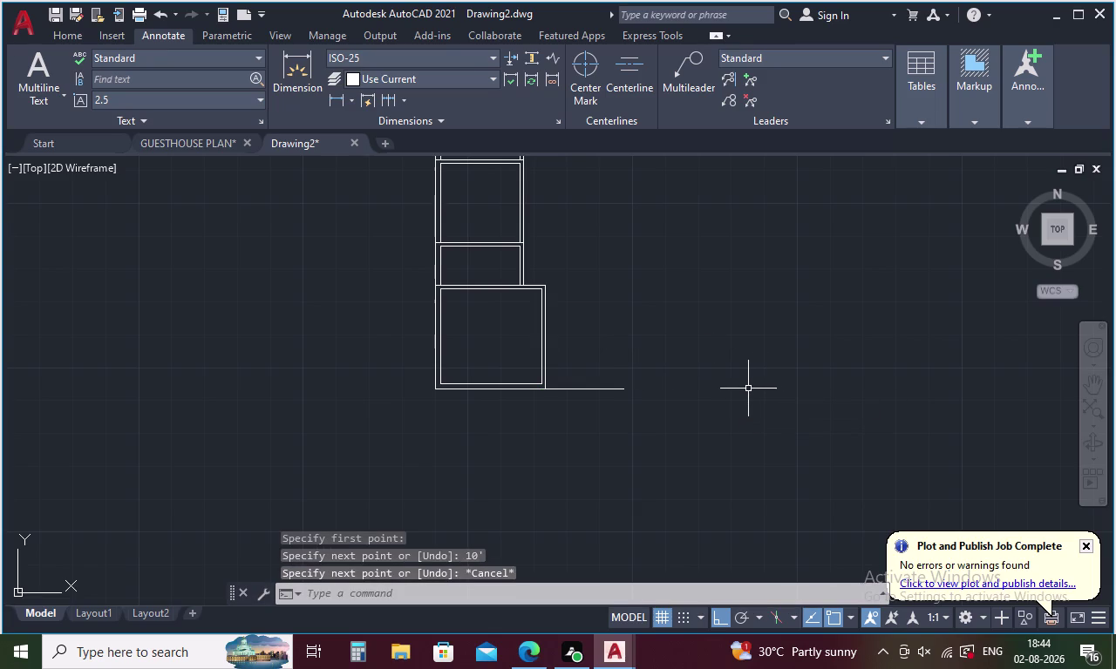
Enter an 8'11" offset distance, then cancel the offset.
key(o)
key(Return)
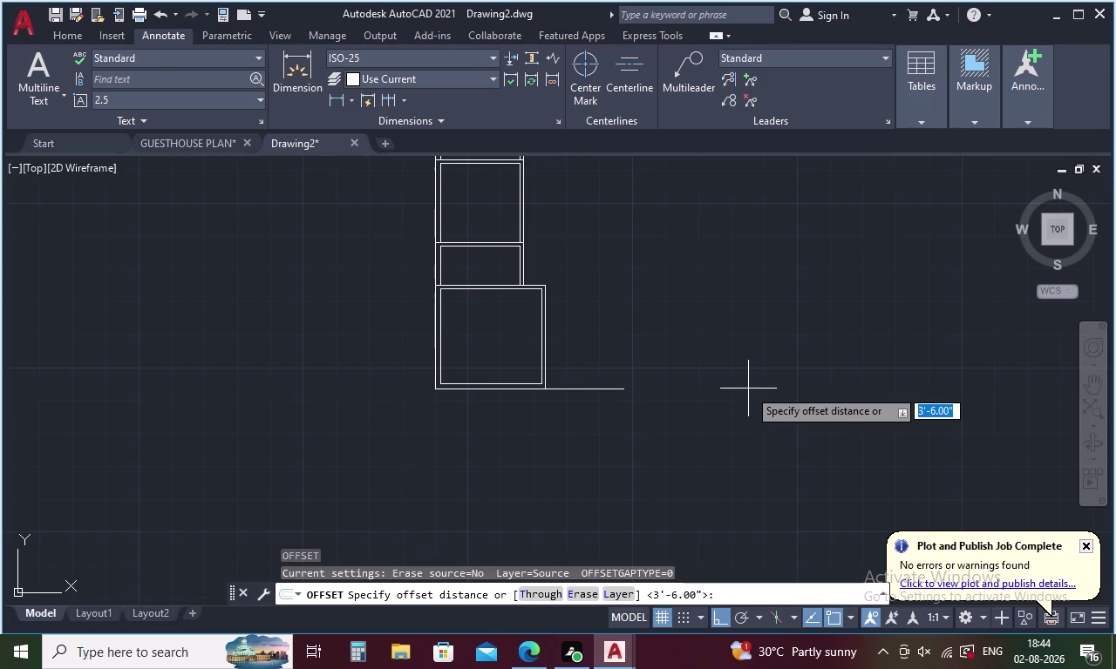
text(8')
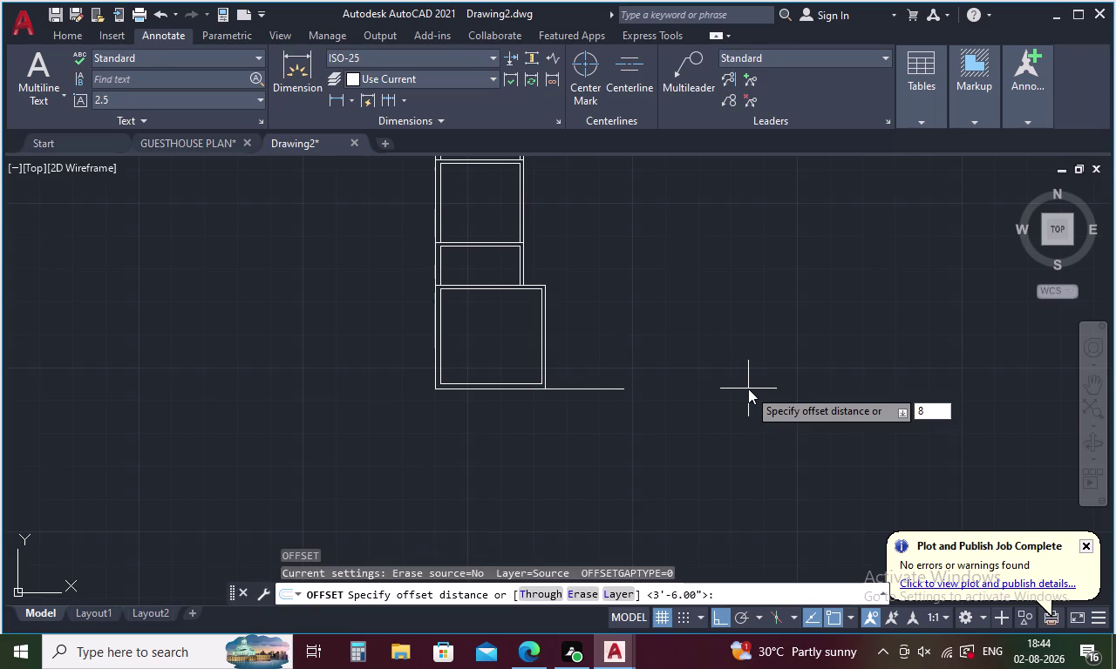
text(11)
key(shift+quotedbl)
key(Return)
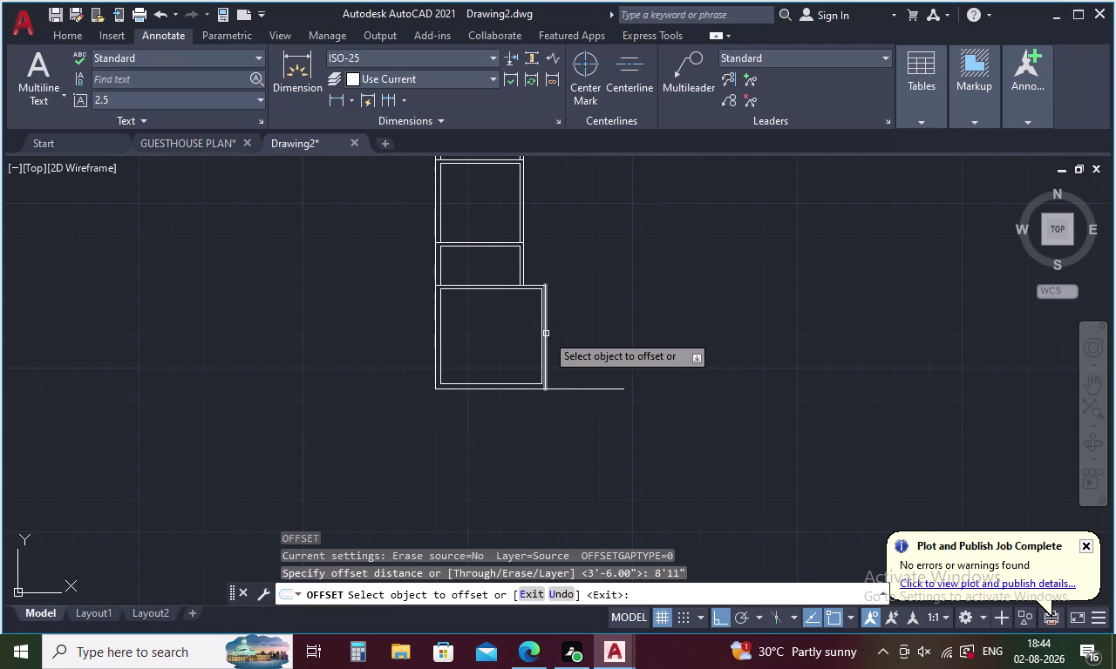
key(Escape)
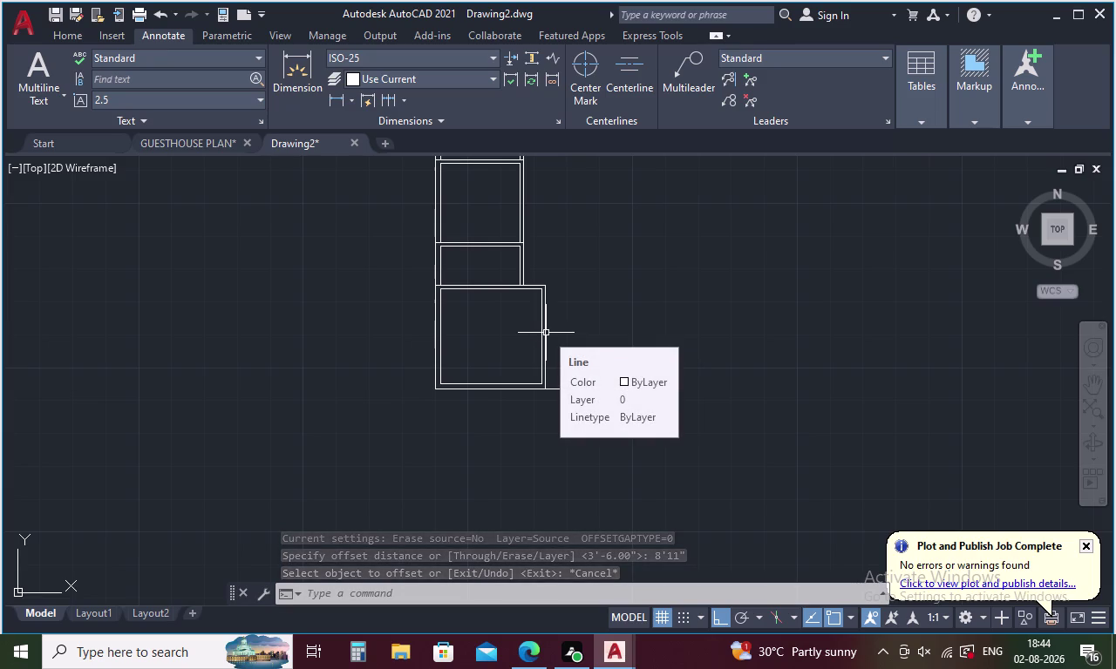
Restart OFFSET and re-enter the 8'11" distance.
key(o)
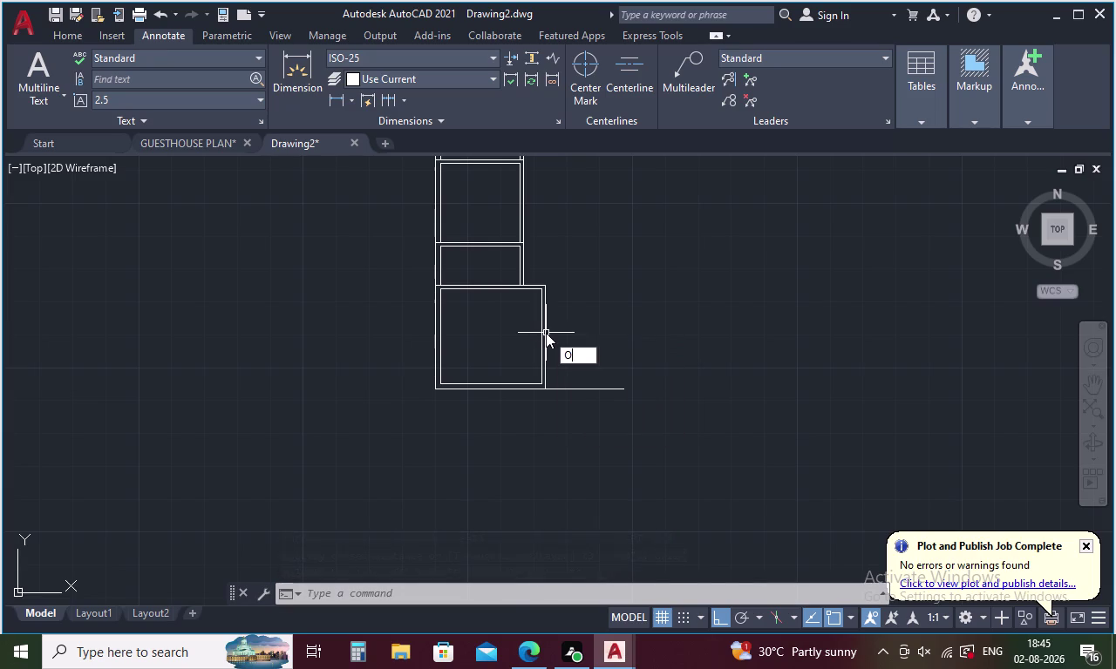
key(Return)
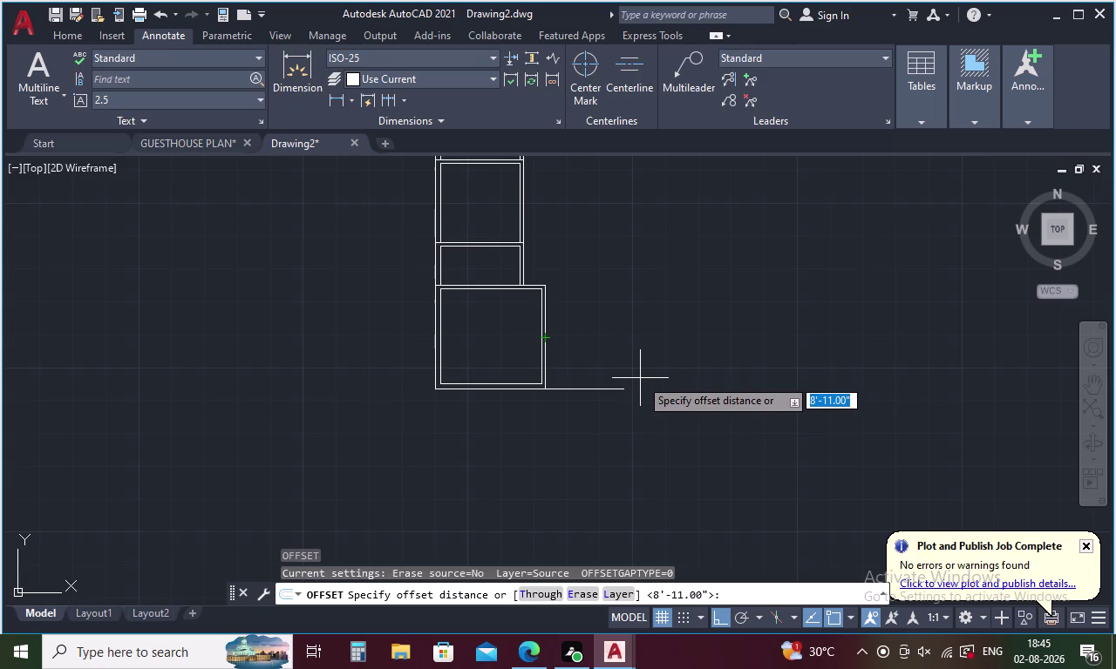
key(8)
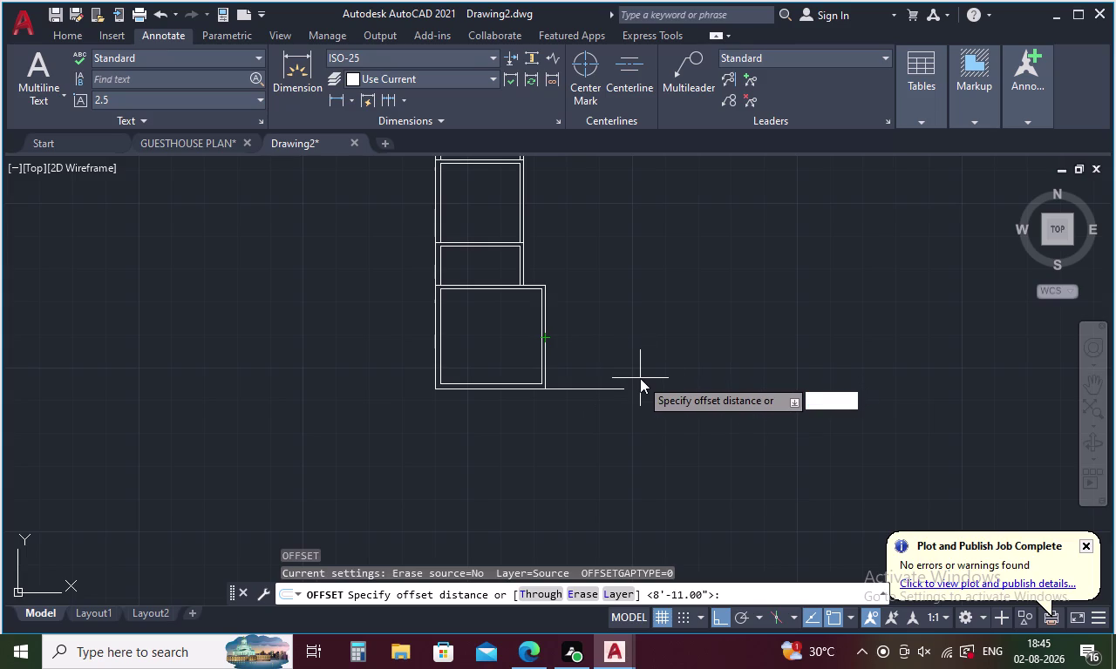
key(apostrophe)
text(1)
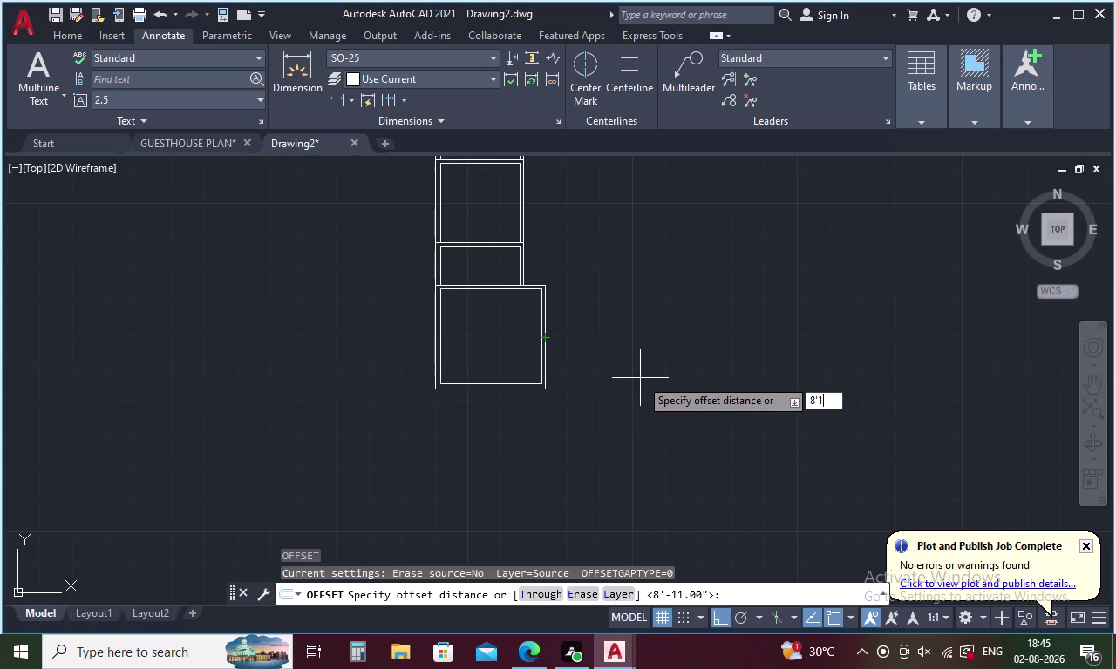
text(1")
key(Return)
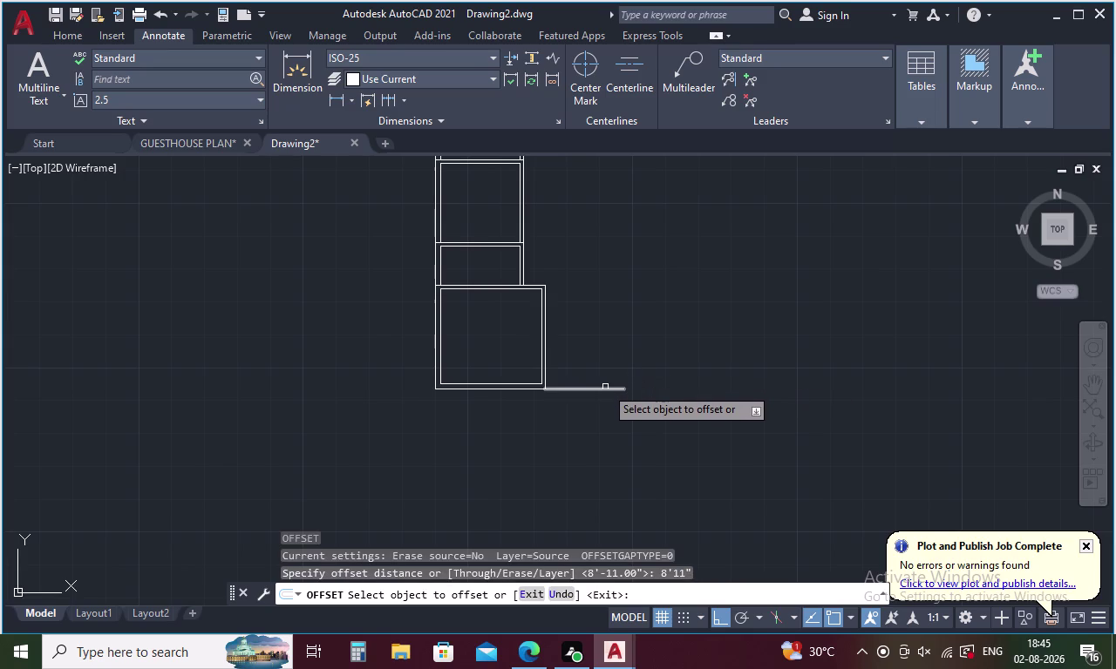
Offset the new bottom wall line 9 inches upward.
key(Escape)
key(o)
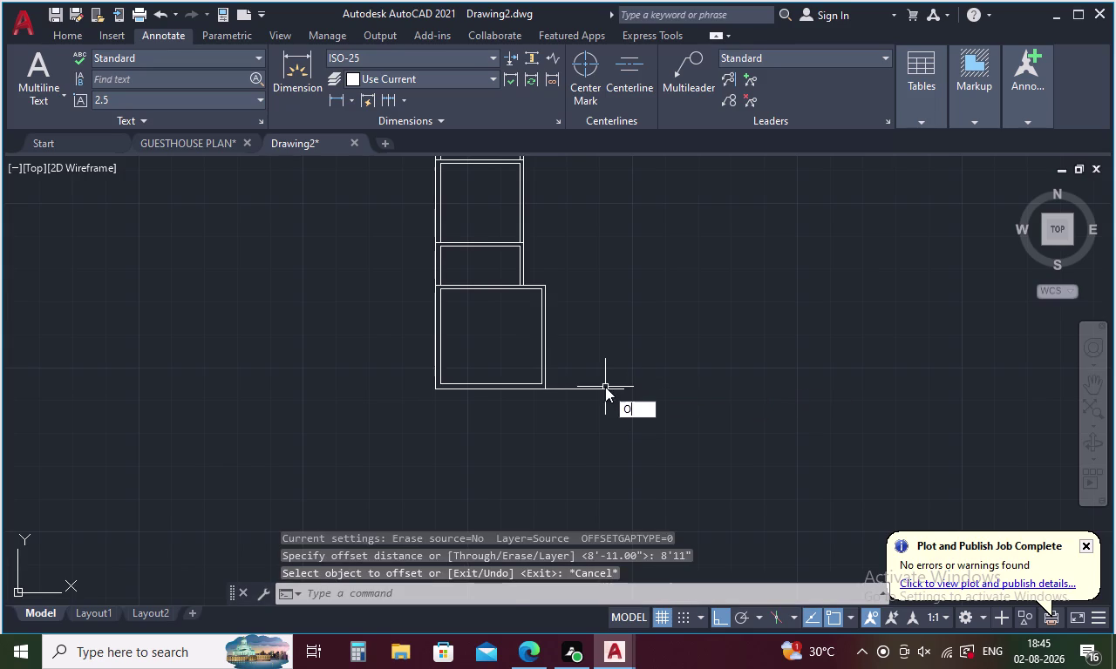
key(Return)
key(9)
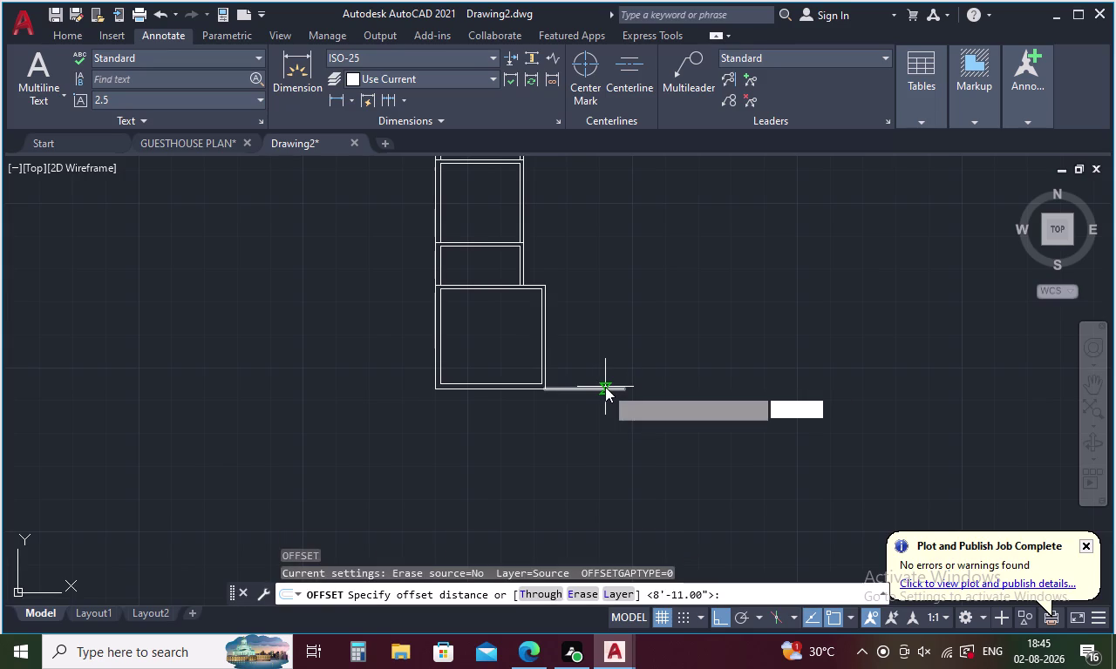
key(Return)
click(605, 387)
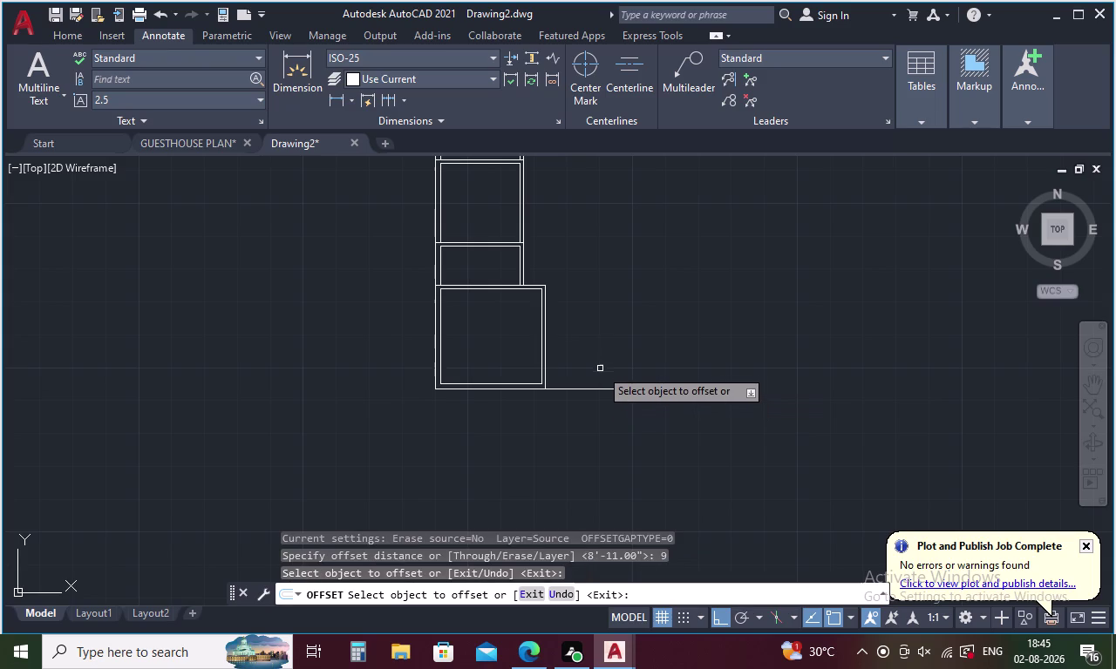
click(600, 389)
click(597, 369)
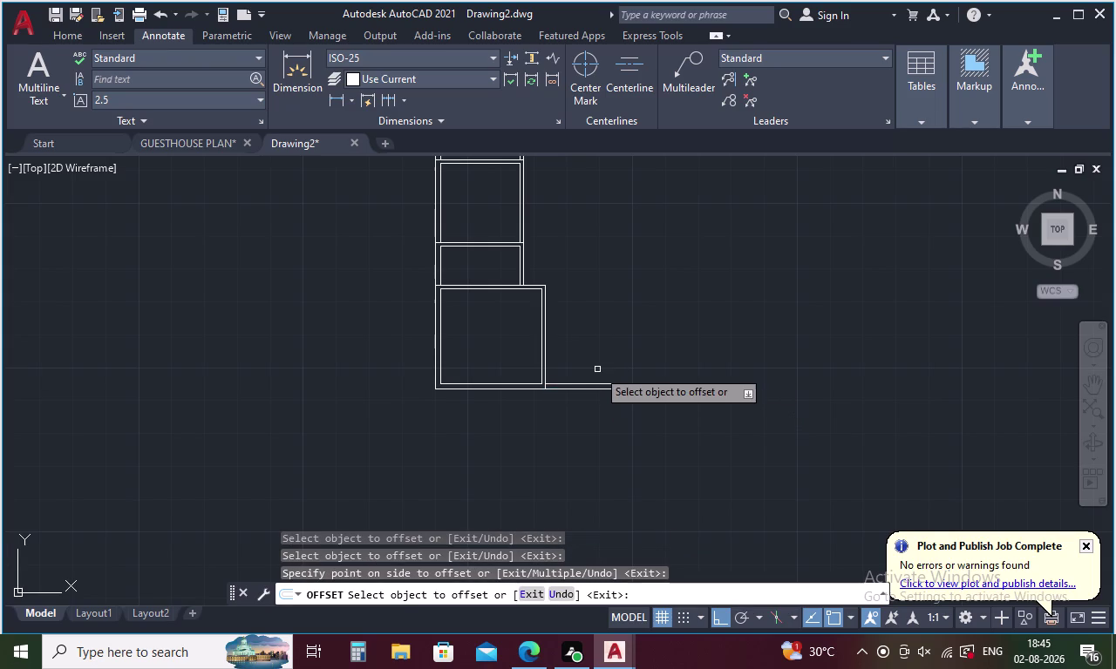
key(space)
key(space)
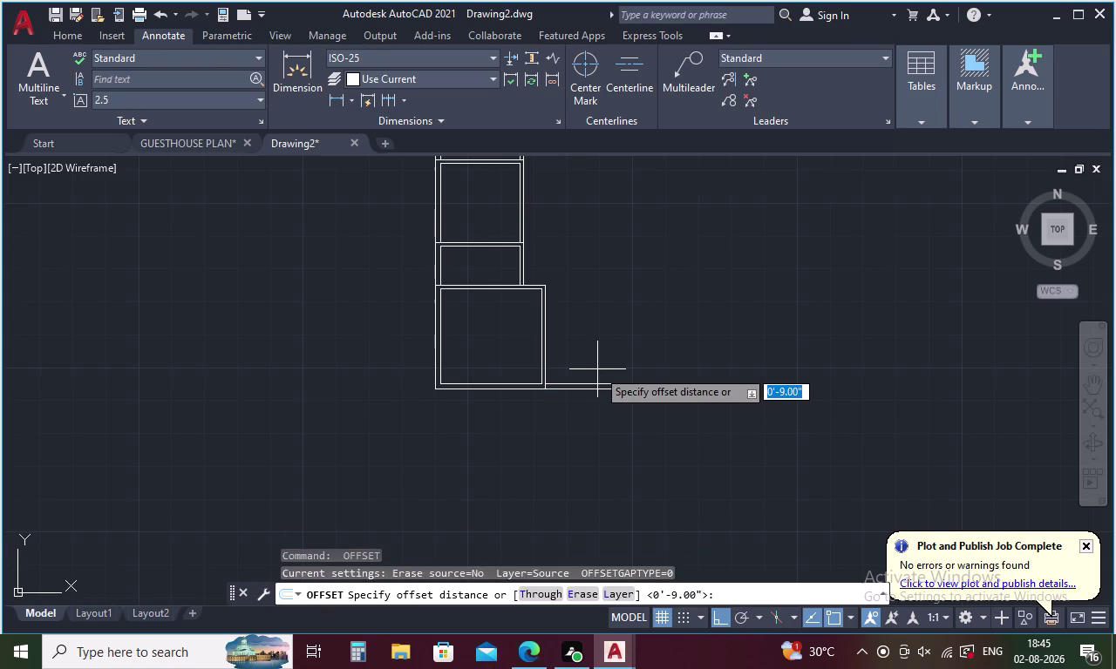
Offset the bottom wall line 8'11" upward to form the room's top edge.
key(8)
text('1)
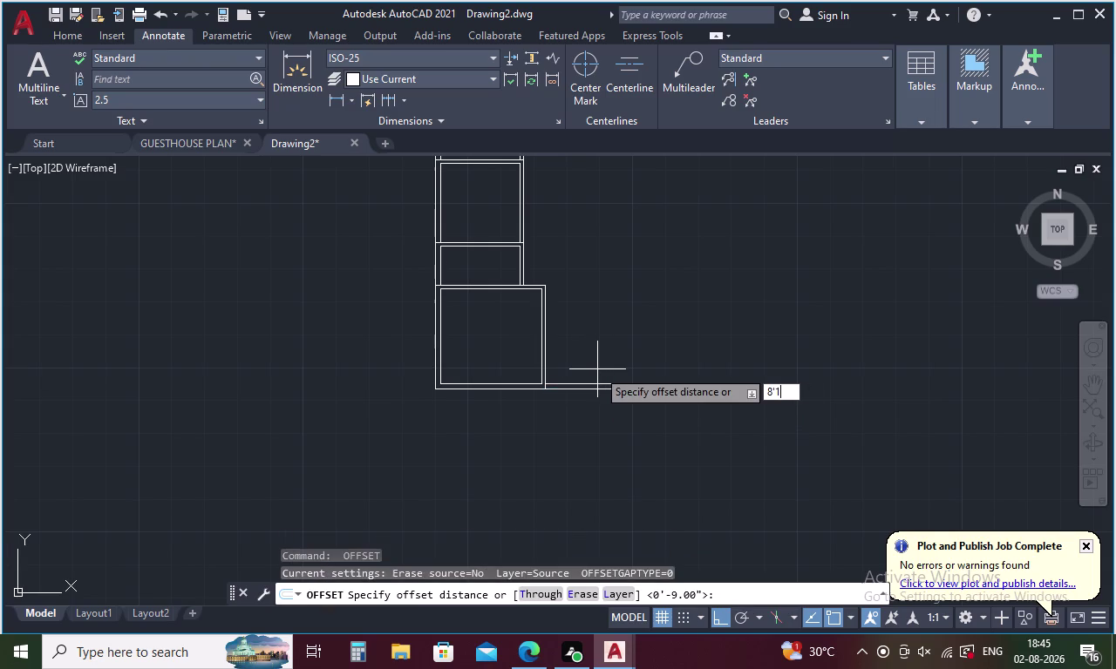
text(1")
key(Return)
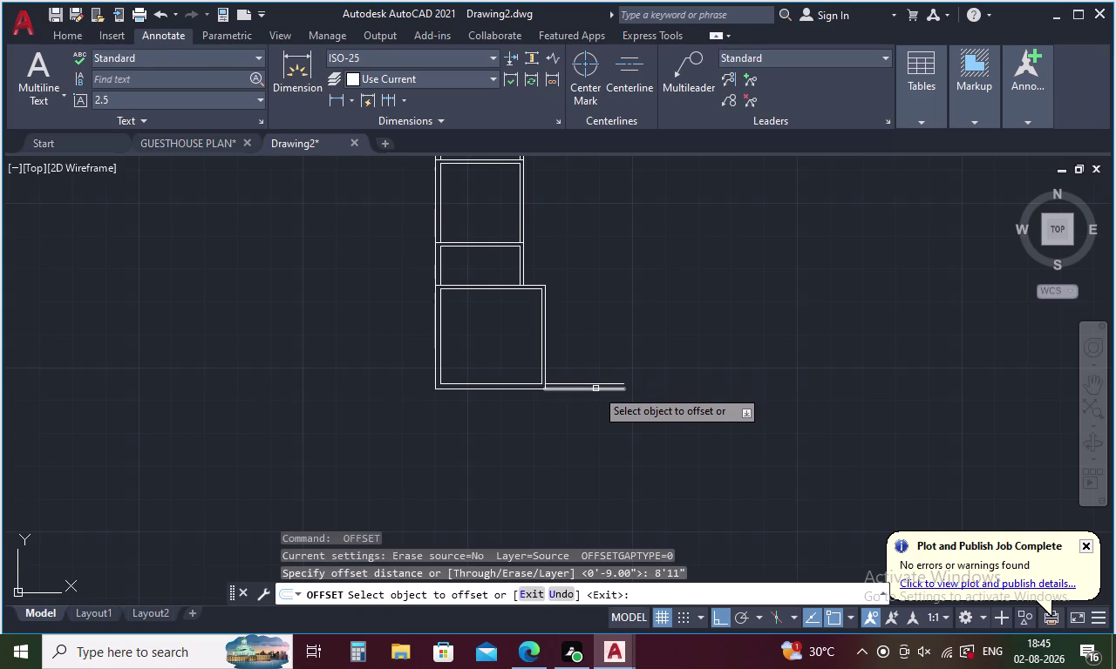
click(595, 382)
click(592, 318)
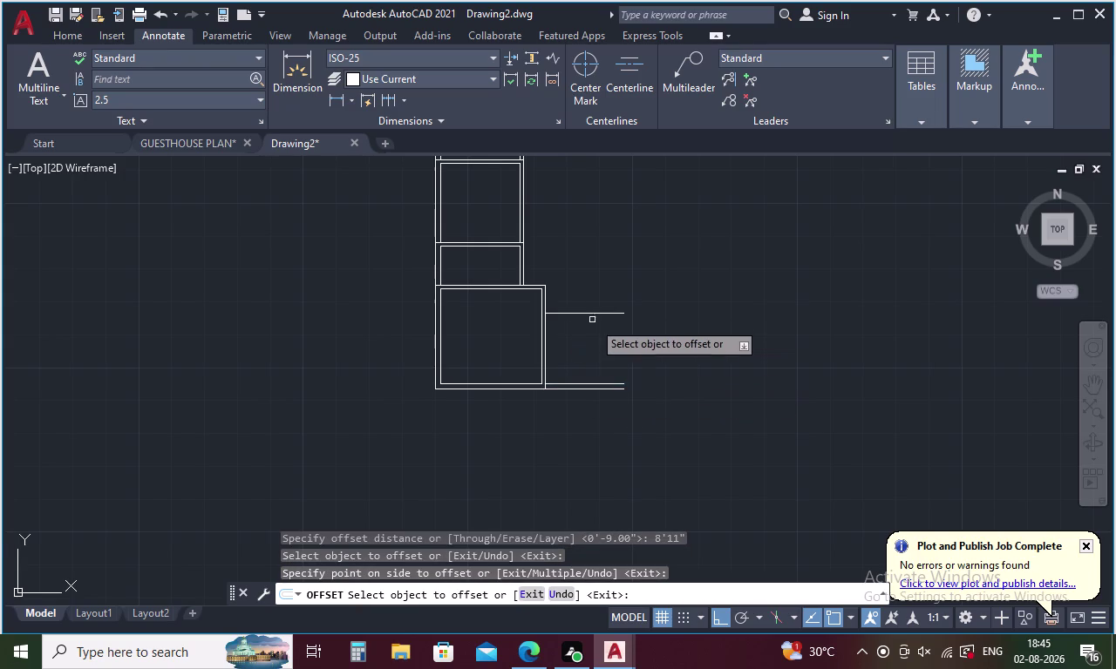
key(Escape)
key(l)
key(Return)
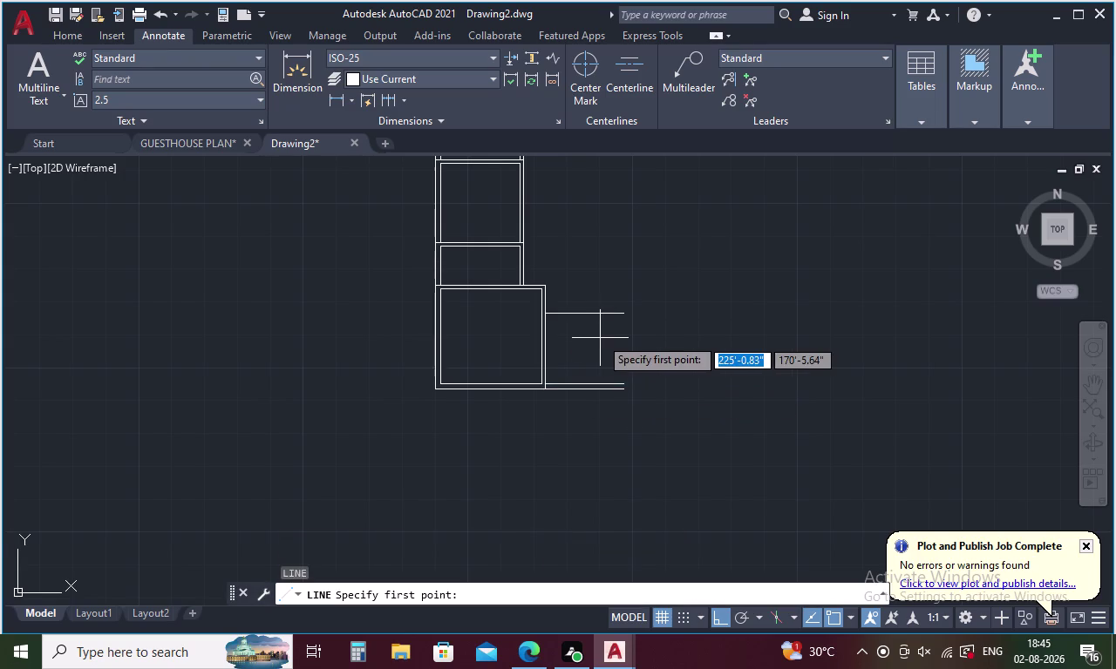
Draw the vertical right wall between the top and bottom line ends.
click(619, 320)
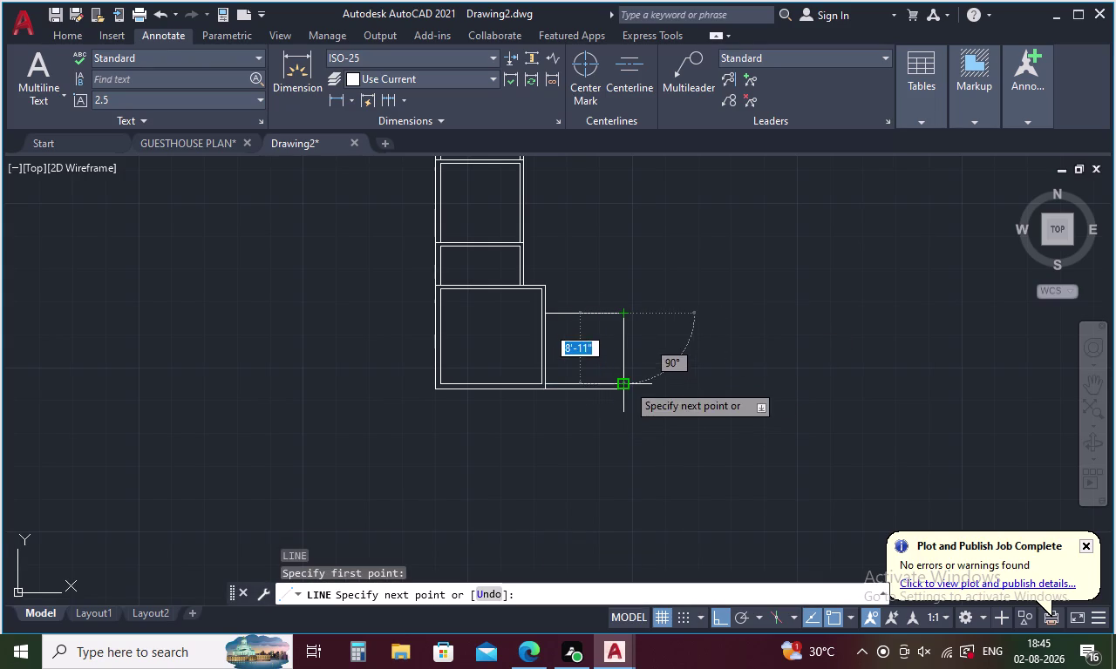
click(626, 383)
key(Escape)
Double the right wall with a copy 5" outward.
key(o)
key(Return)
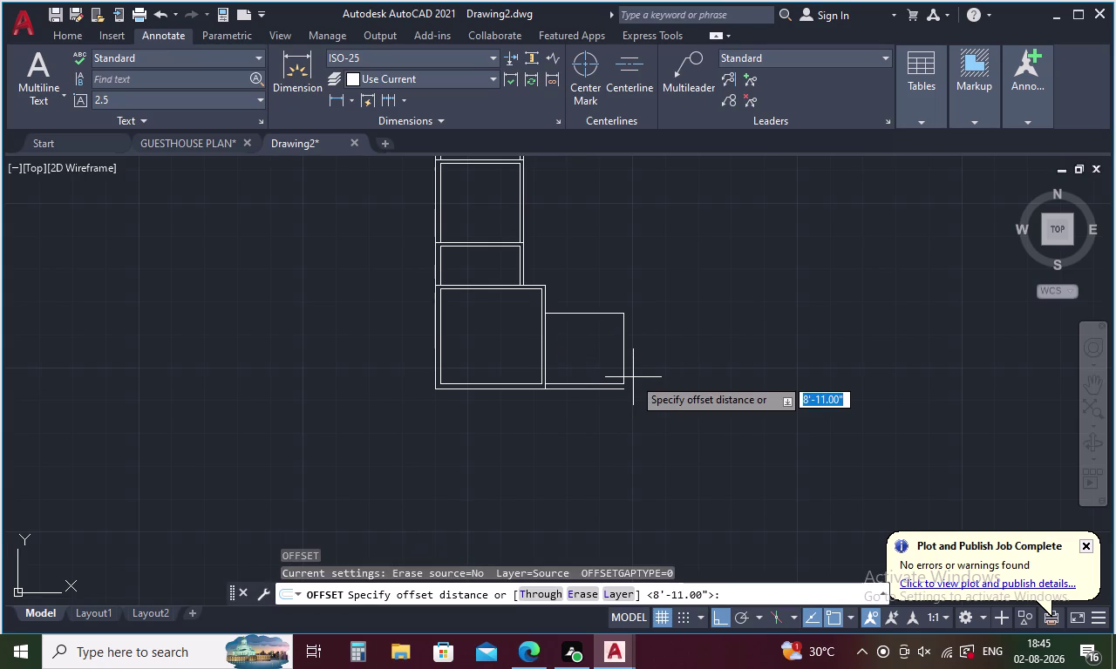
key(5)
key(Return)
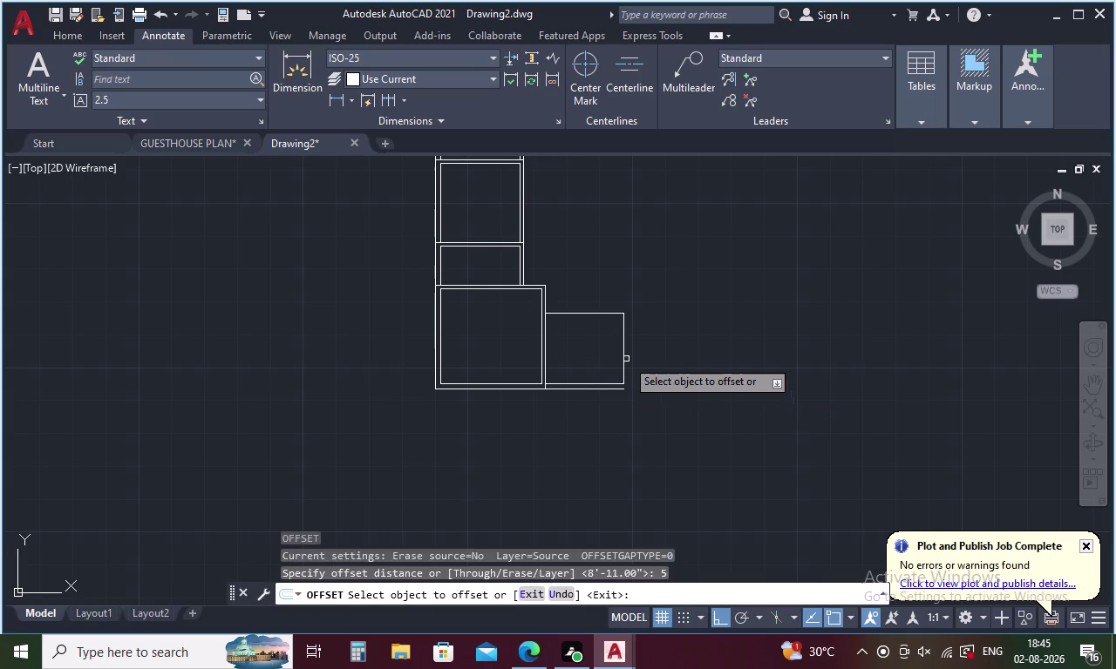
click(622, 353)
click(652, 352)
key(Escape)
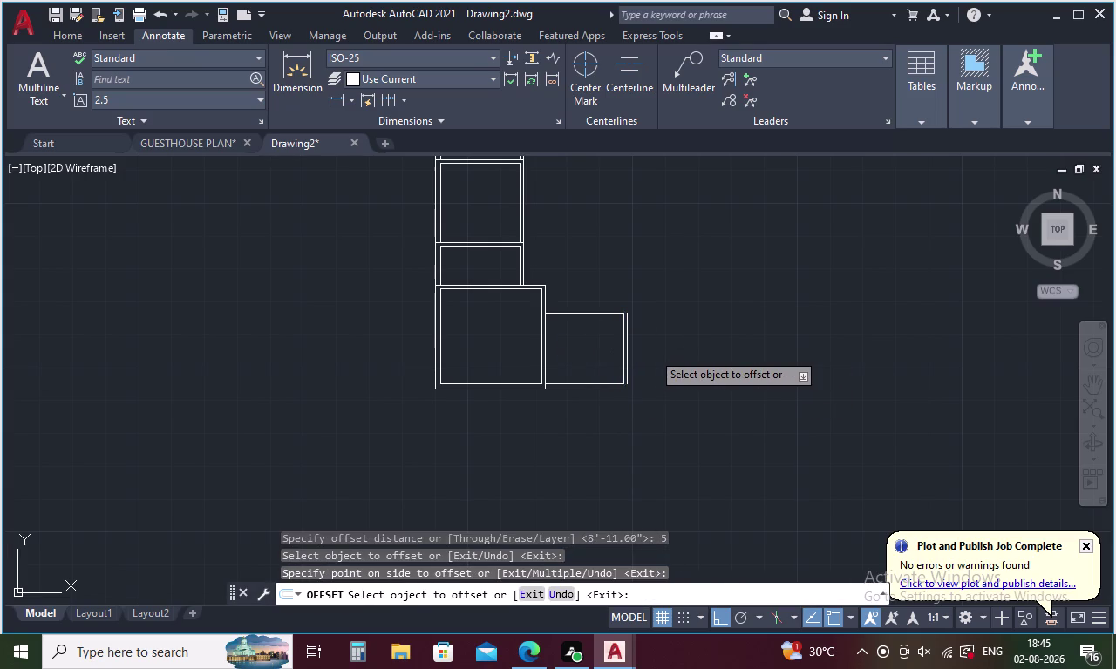
Double the top wall with a copy 5" upward.
key(space)
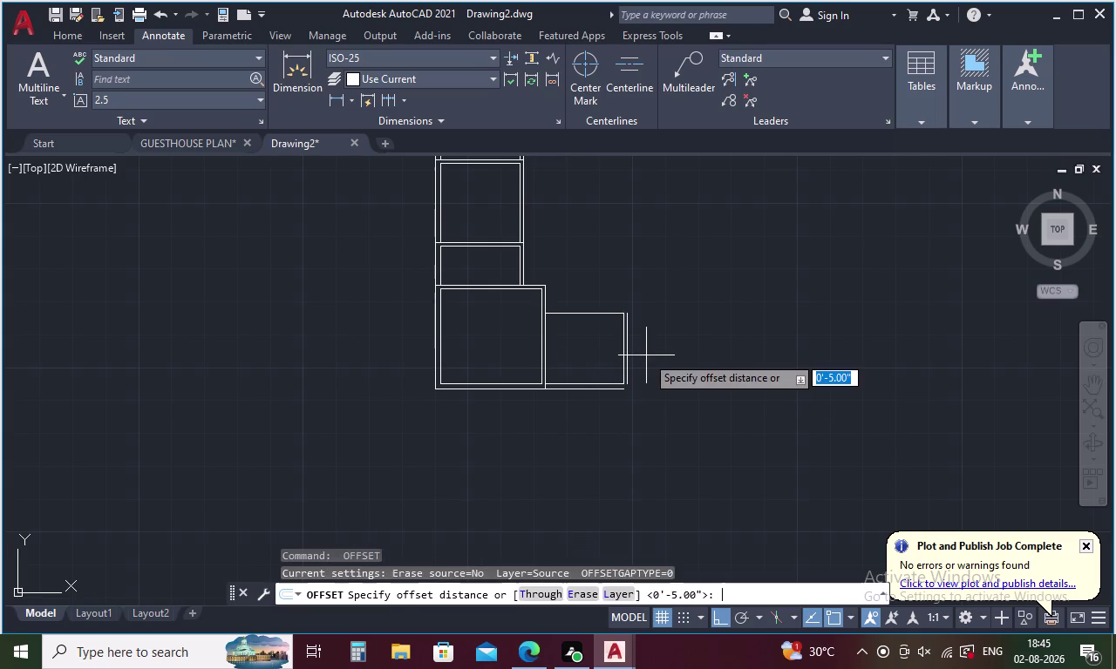
key(space)
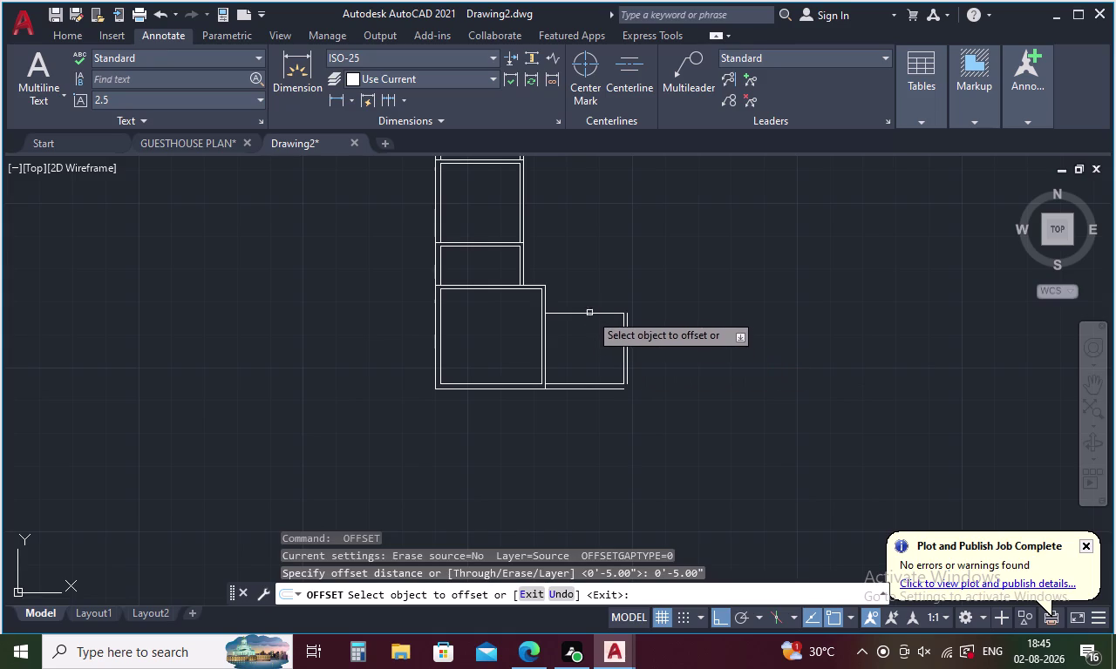
click(587, 313)
click(584, 290)
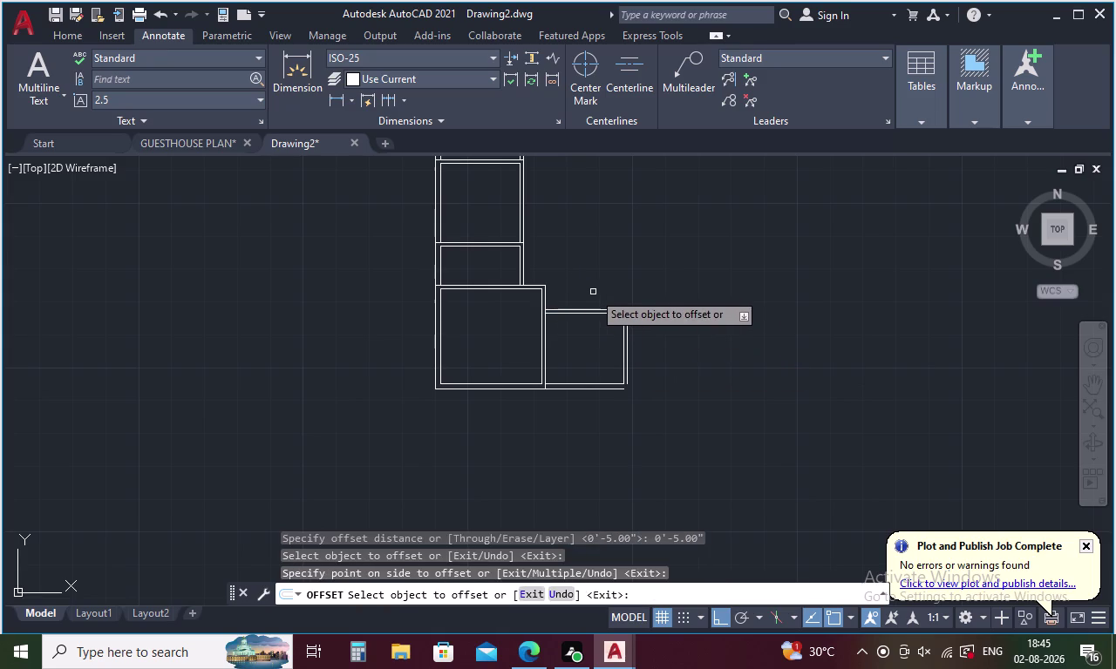
key(Escape)
key(f)
key(Return)
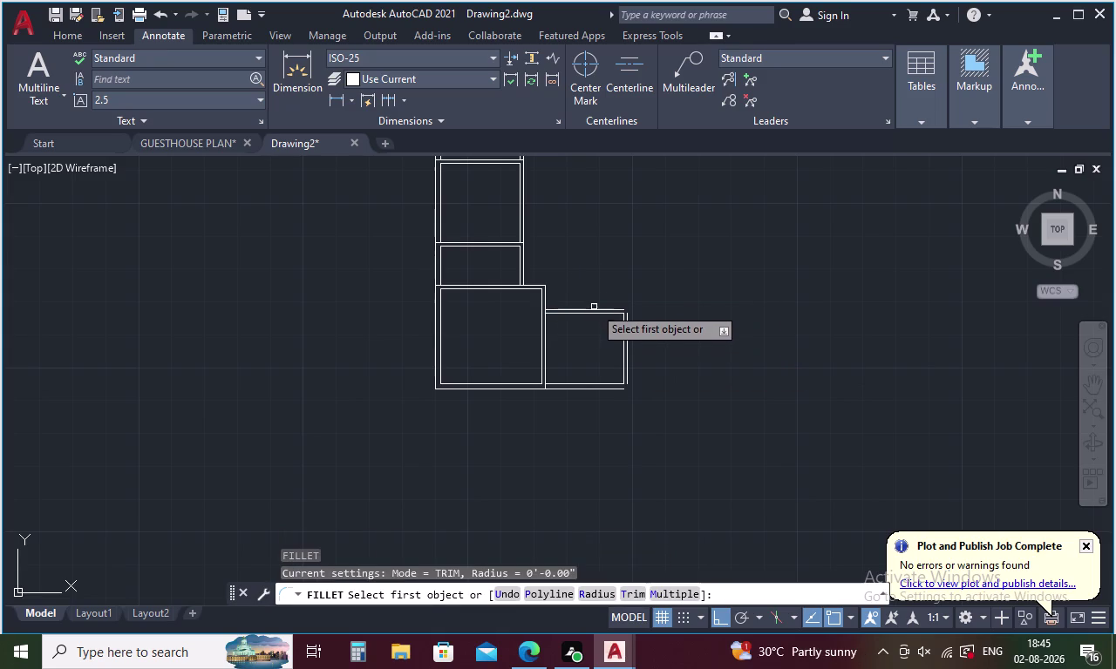
Fillet the outer top and bottom lines to the outer right wall.
click(594, 307)
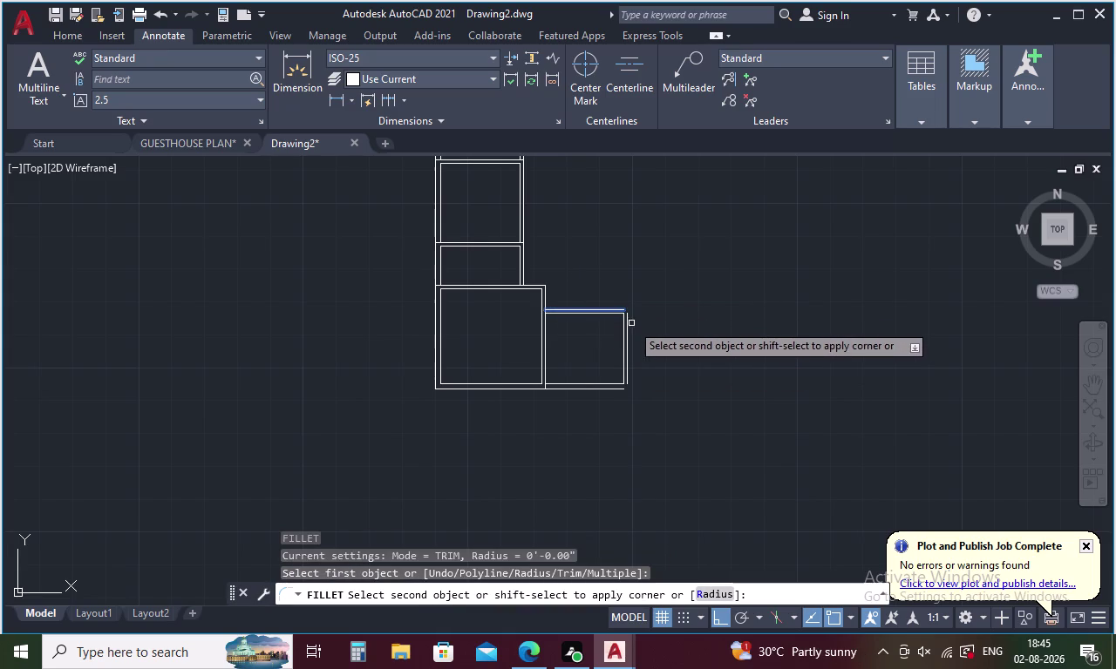
click(627, 326)
key(space)
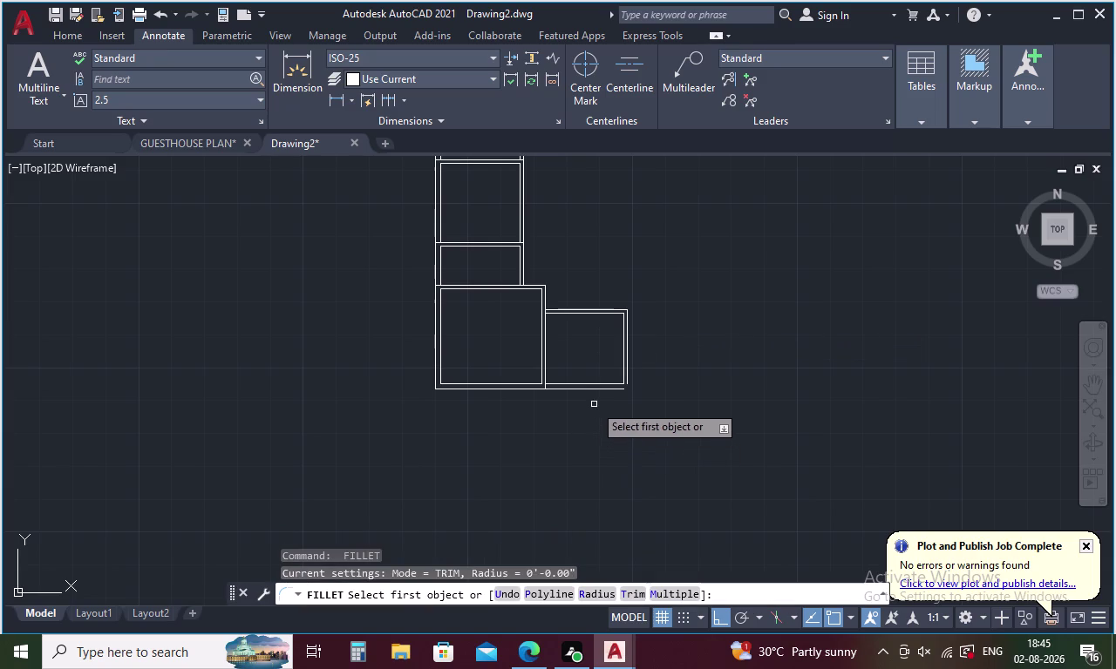
click(600, 390)
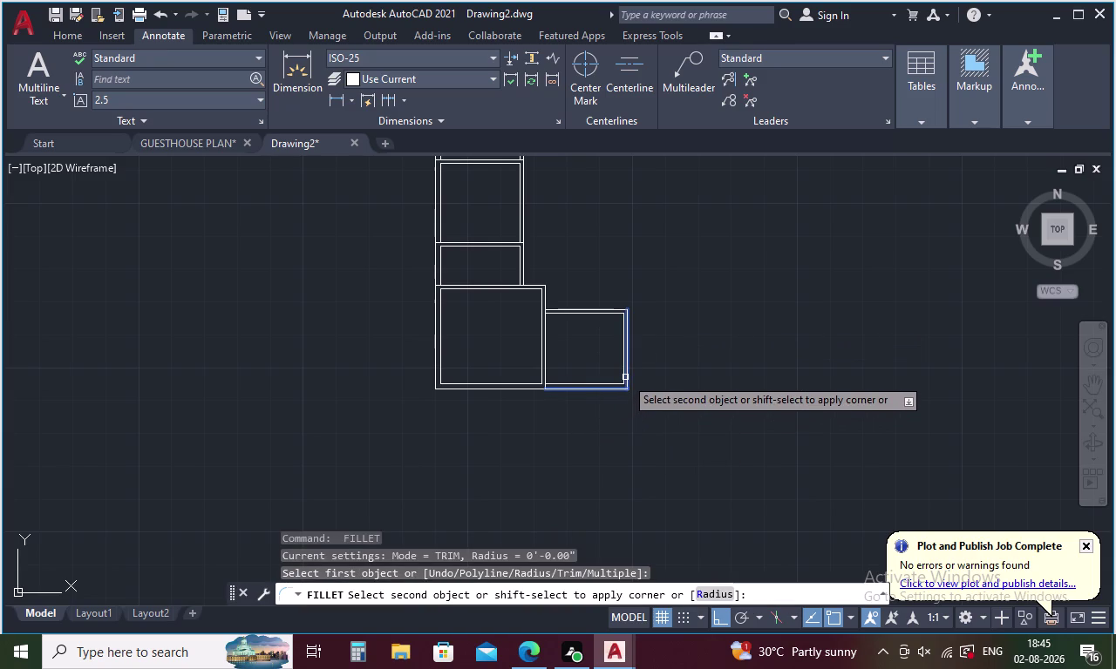
click(627, 376)
key(Escape)
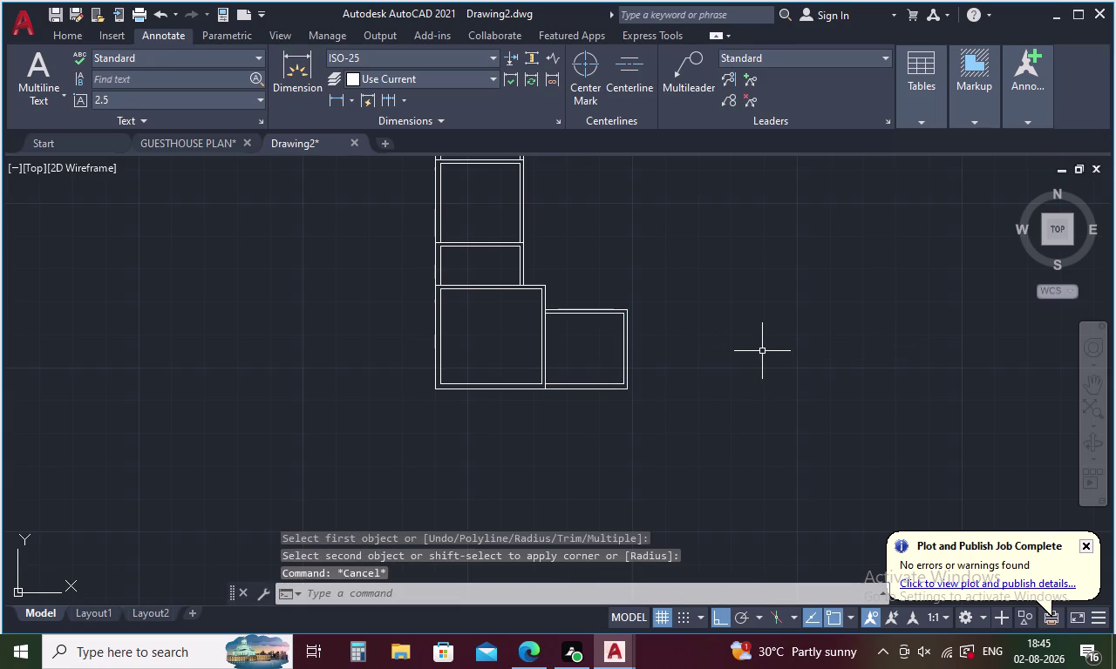
key(l)
key(Return)
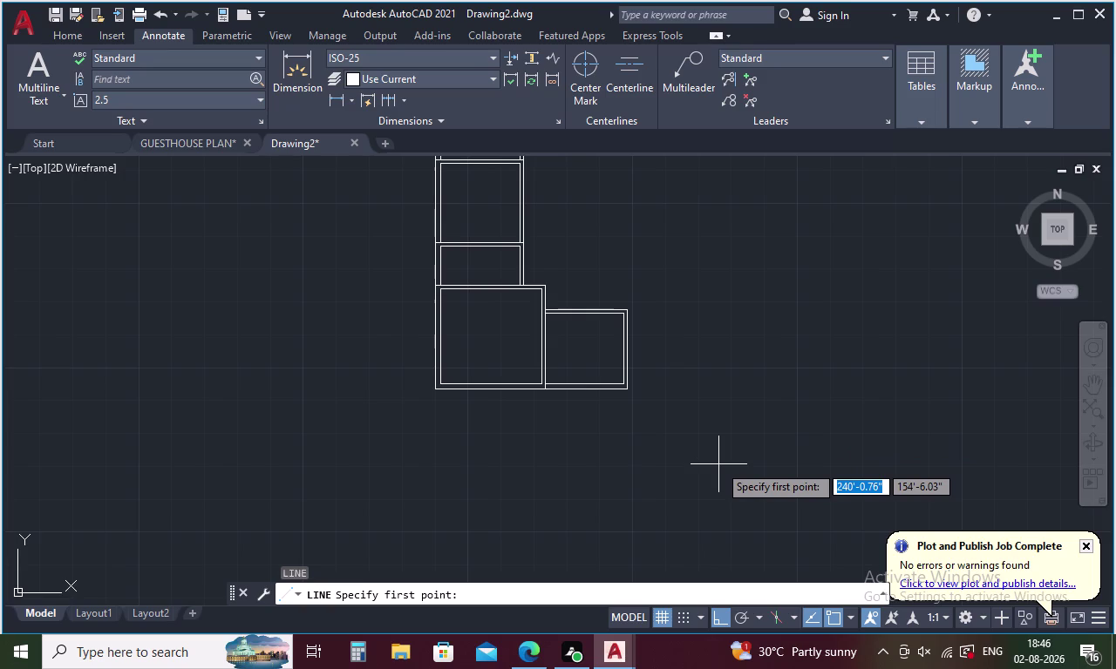
Draw a 15'9" horizontal wall line rightward from the plan's bottom-right corner.
scroll(up, 3)
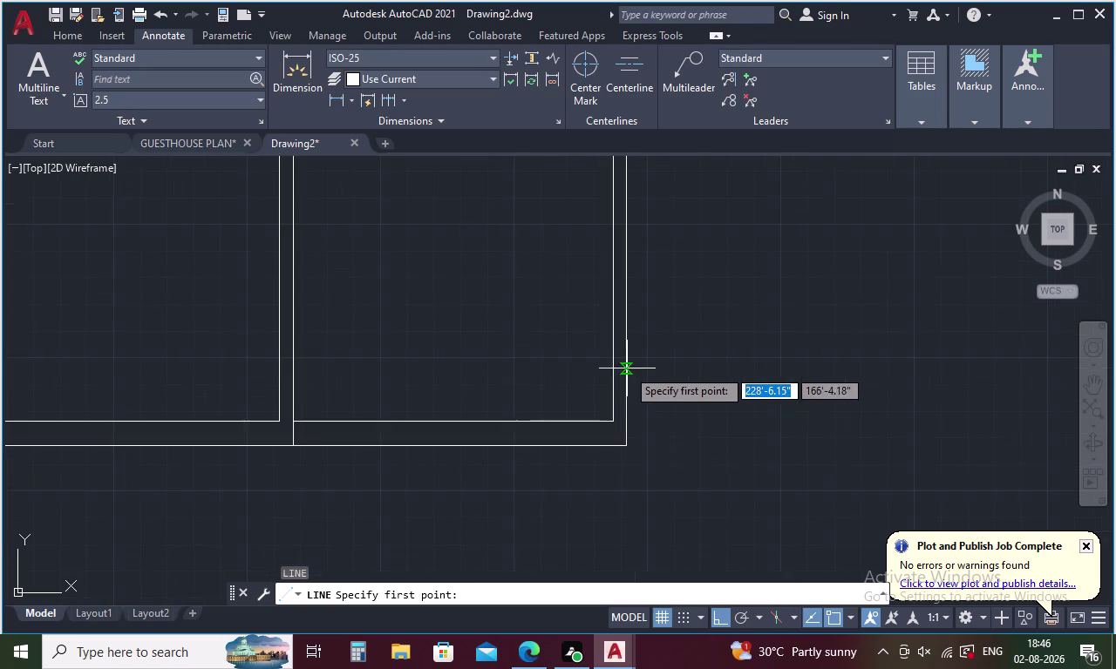
click(628, 441)
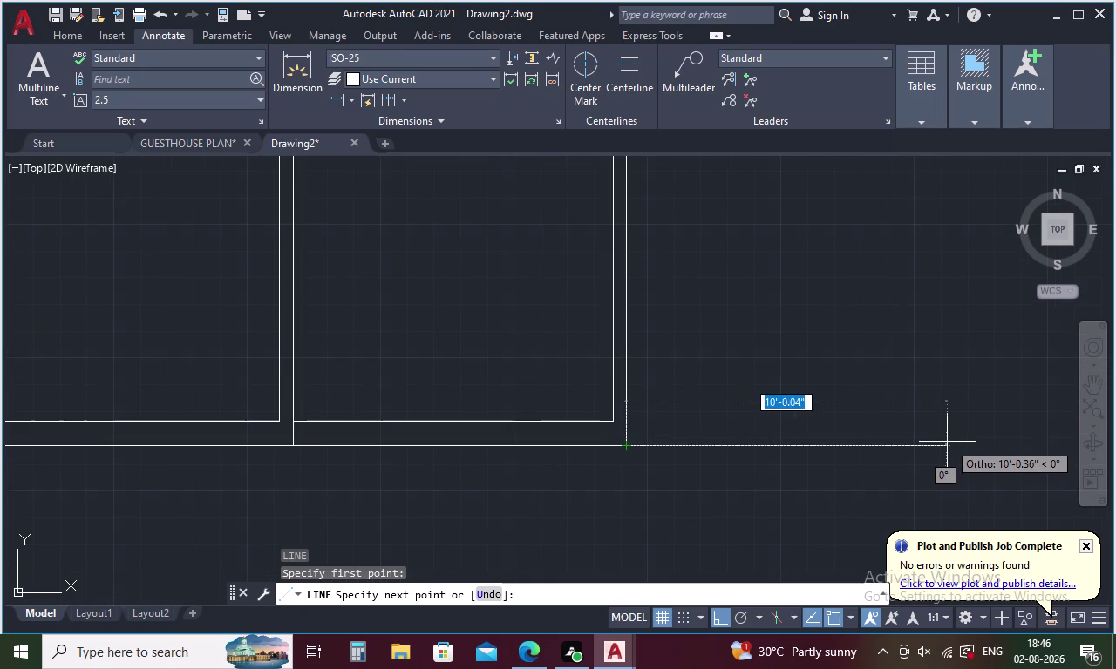
middle_drag(947, 441, 832, 407)
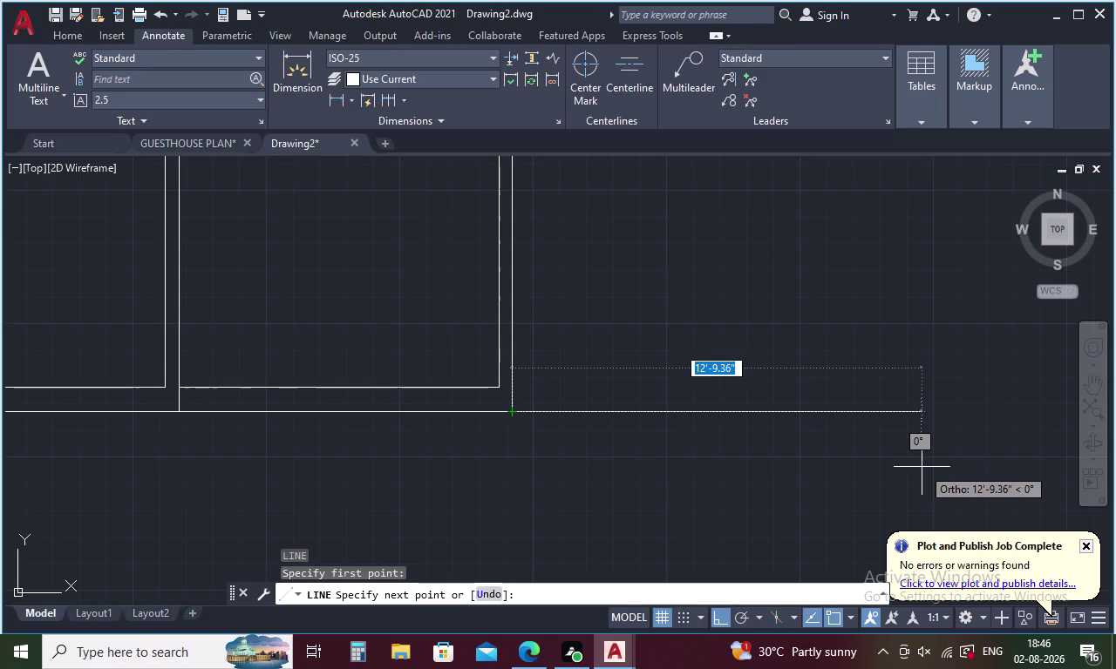
text(15)
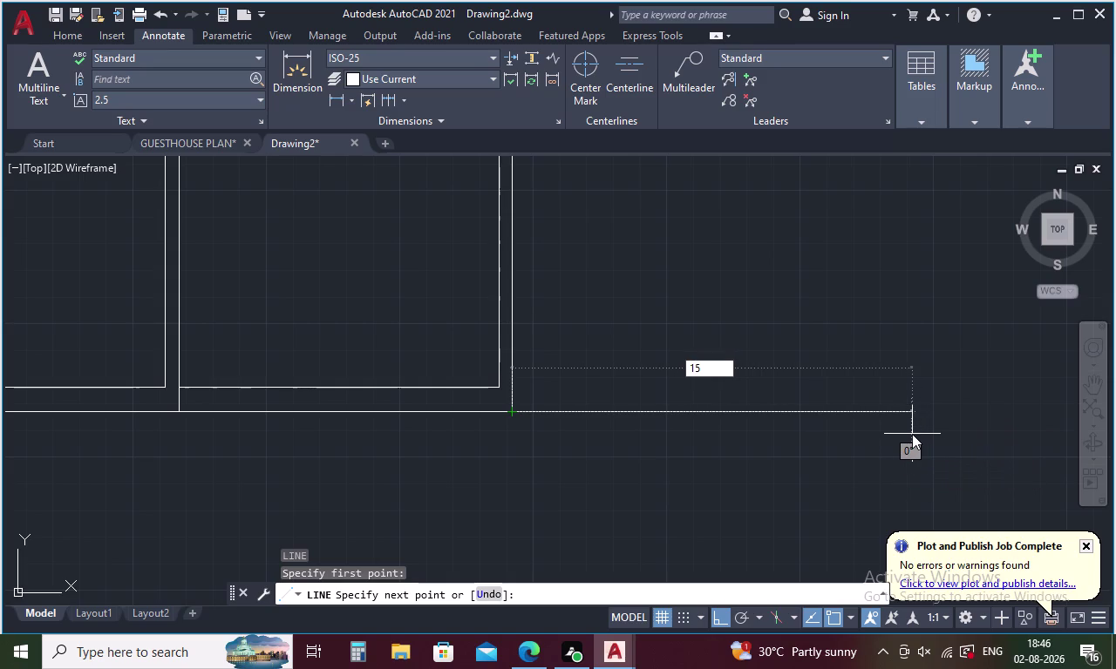
key(apostrophe)
text(9")
key(Return)
middle_drag(779, 328, 549, 369)
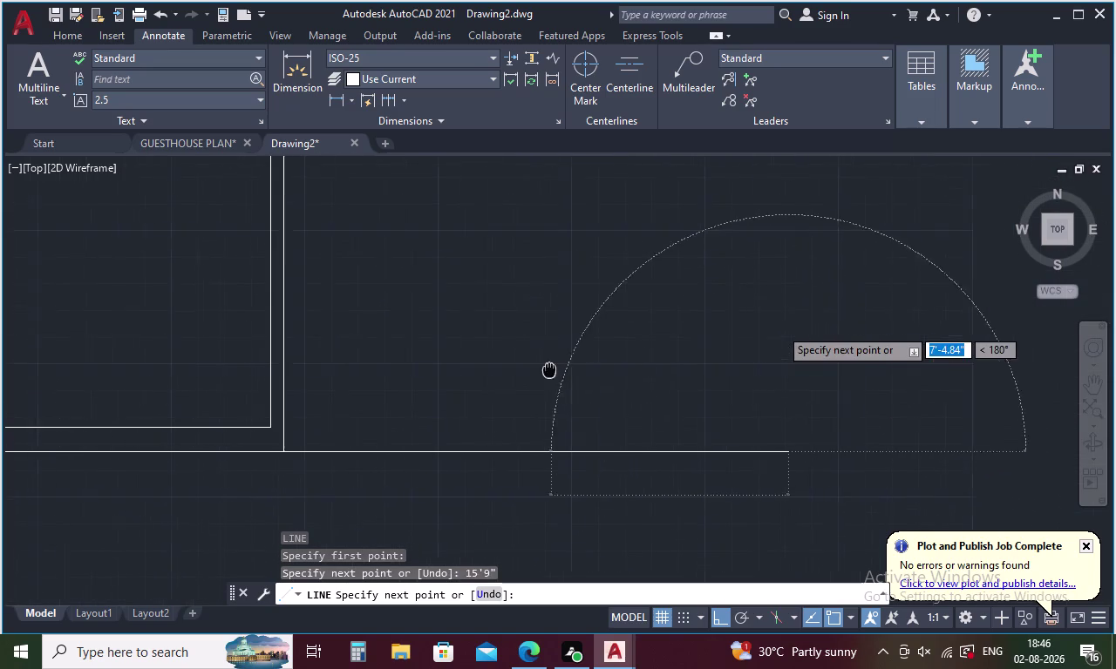
middle_drag(549, 369, 543, 369)
key(Escape)
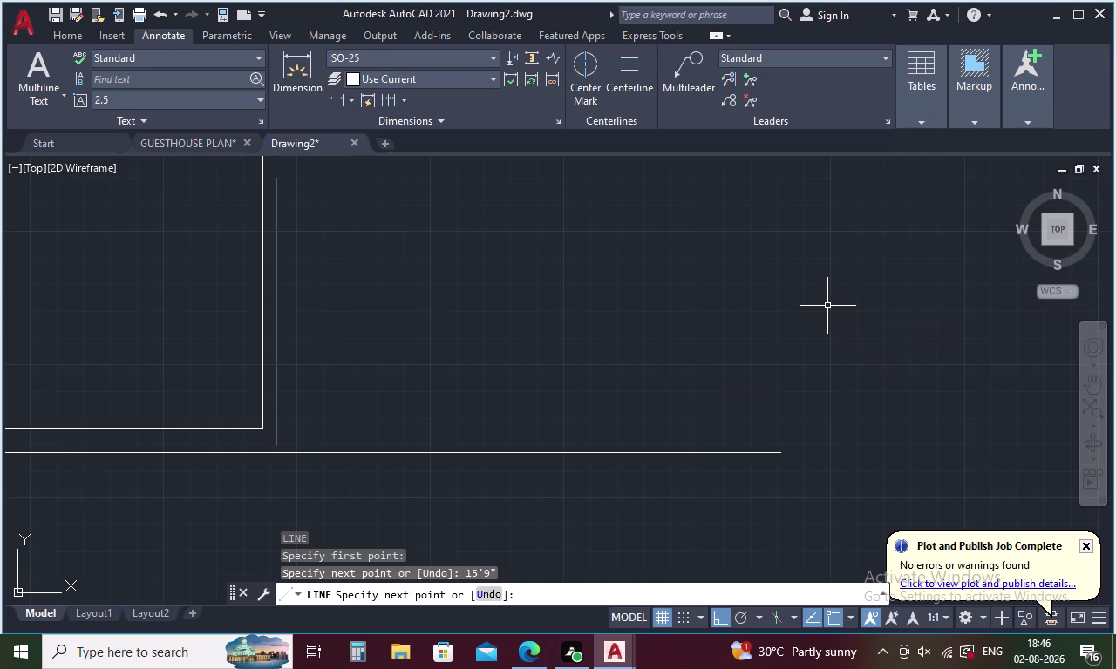
Offset the new base wall line 9 inches upward.
key(o)
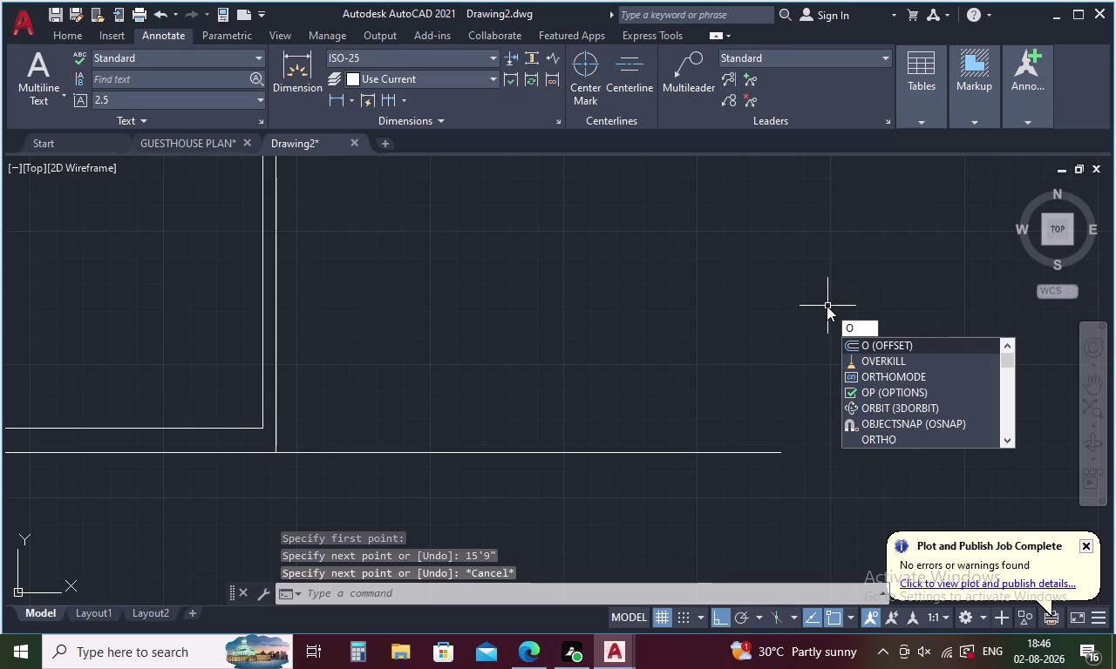
key(9)
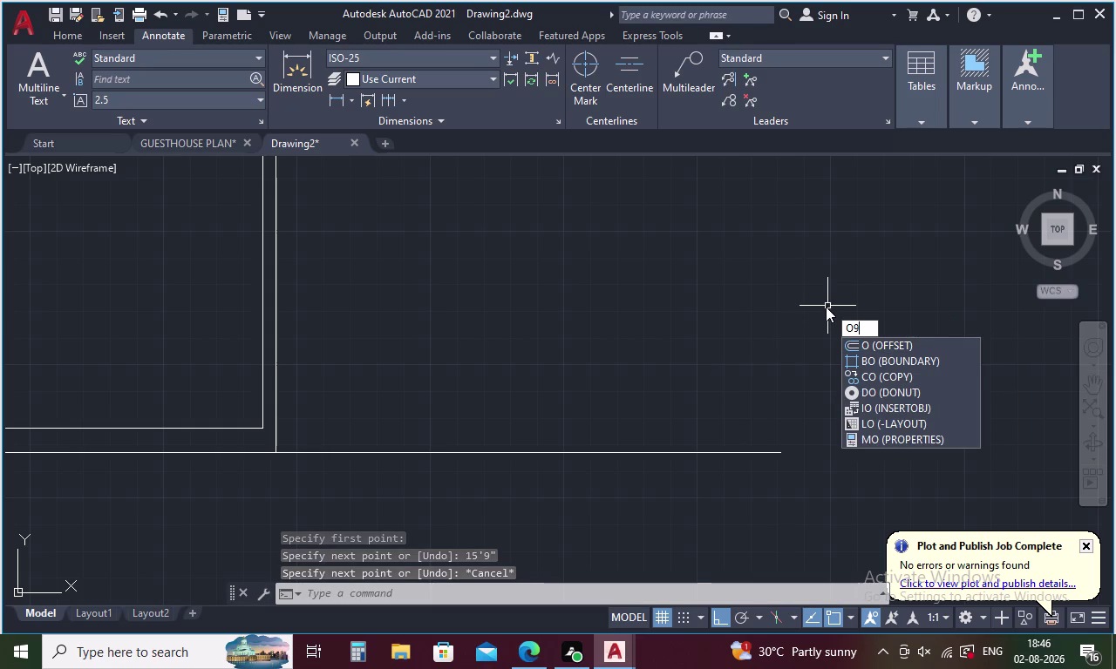
key(shift+quotedbl)
key(Return)
key(Escape)
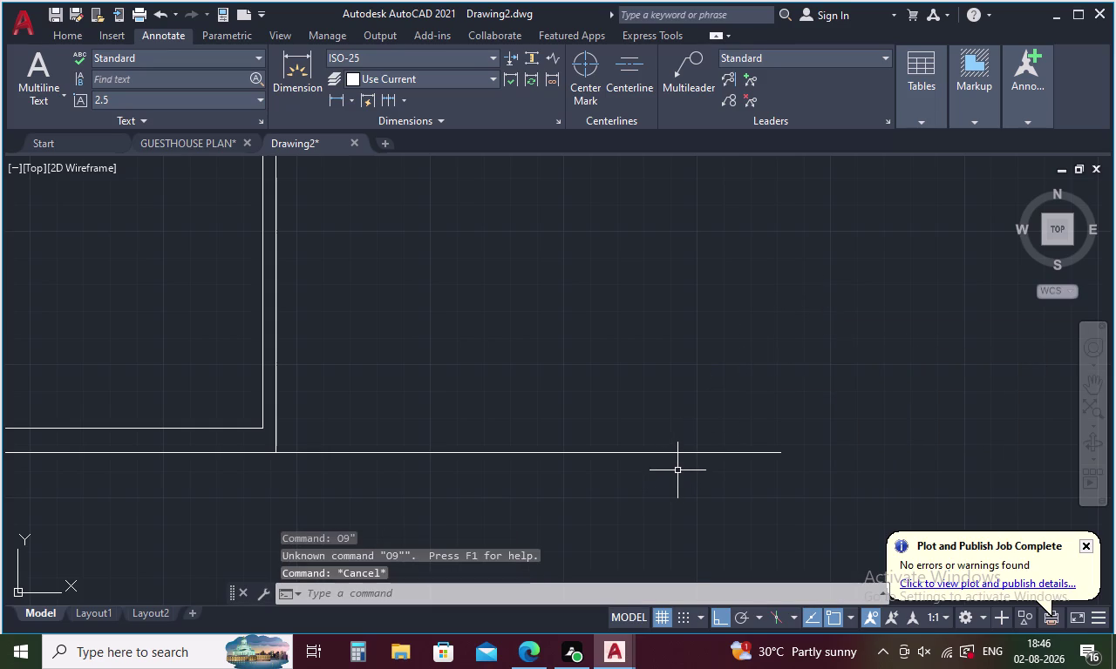
key(o)
key(9)
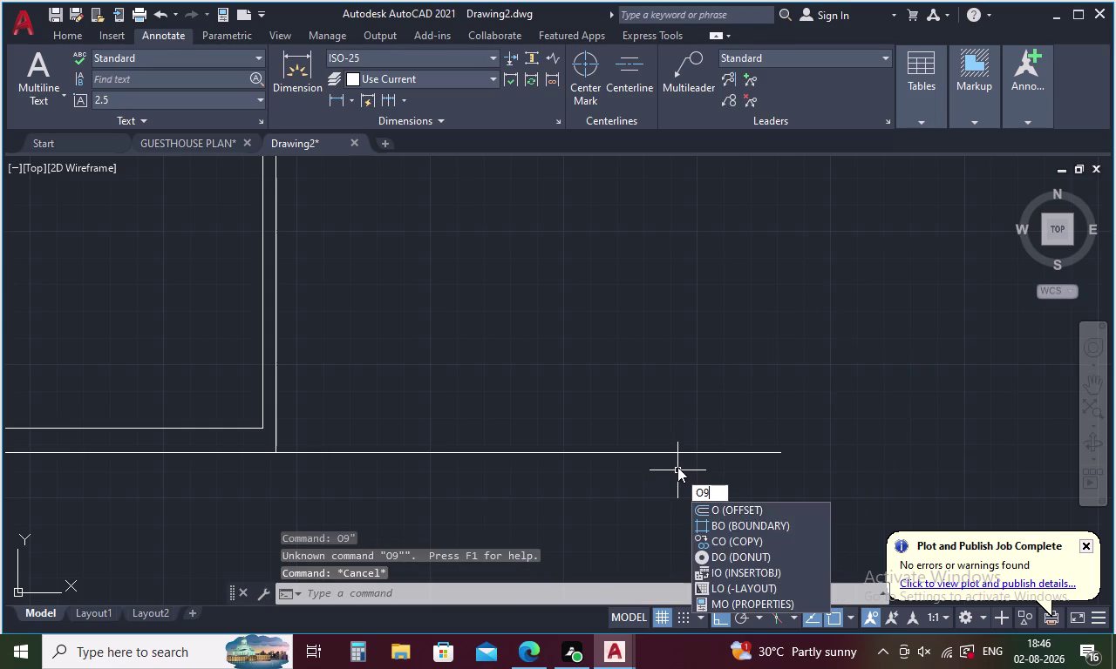
key(shift+quotedbl)
key(Return)
key(Escape)
key(Escape)
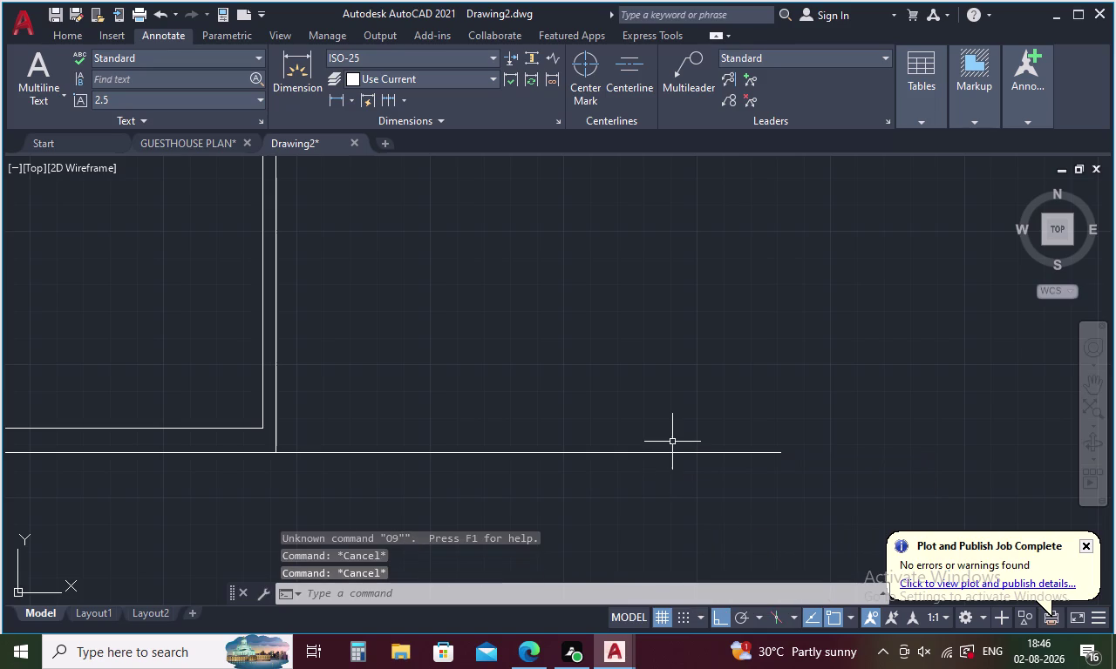
key(o)
key(9)
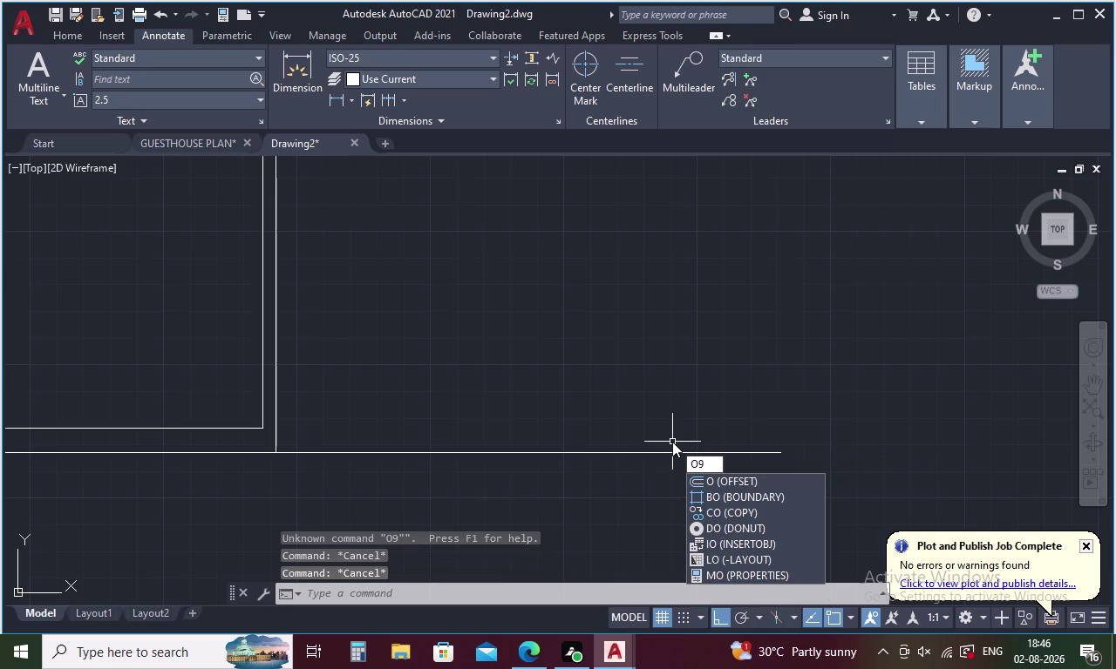
key(Return)
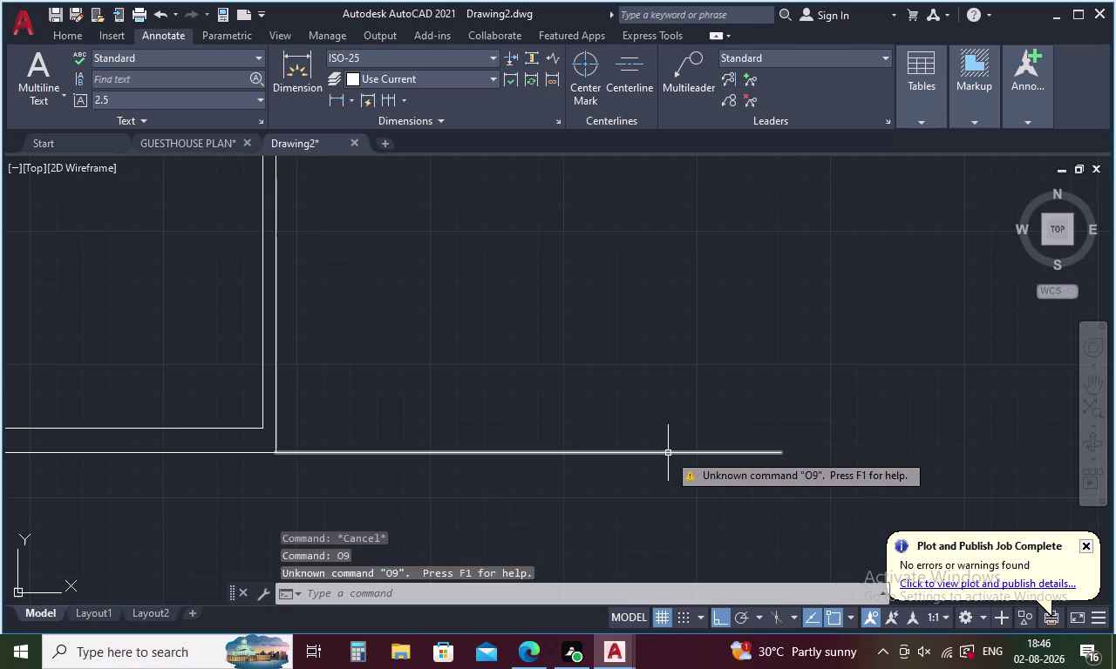
key(Escape)
key(o)
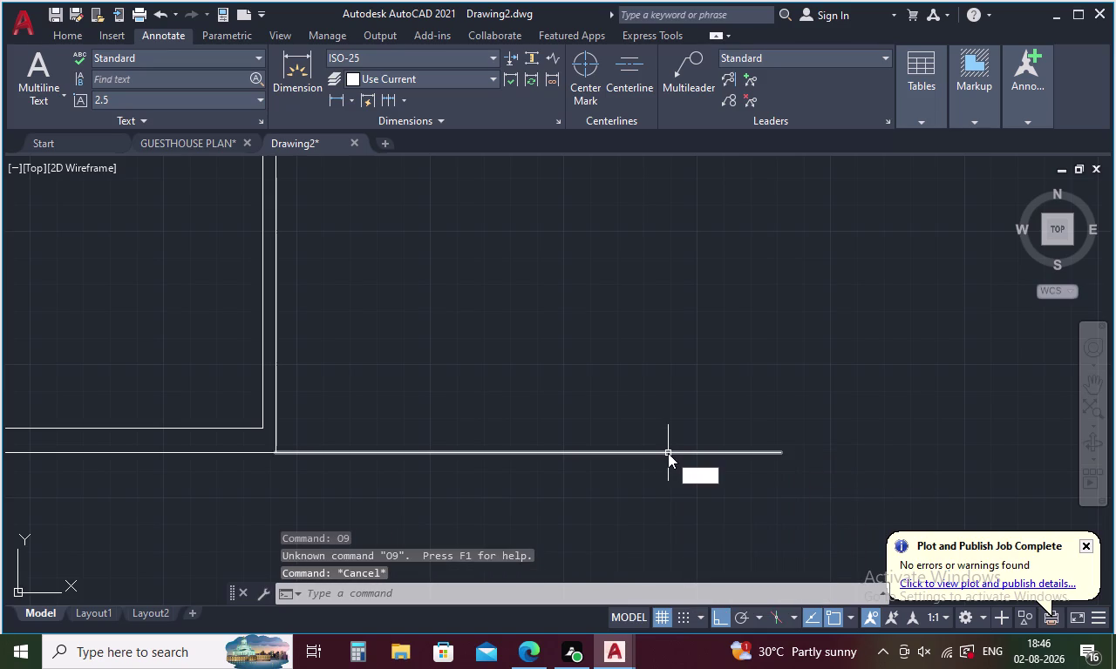
key(Return)
key(9)
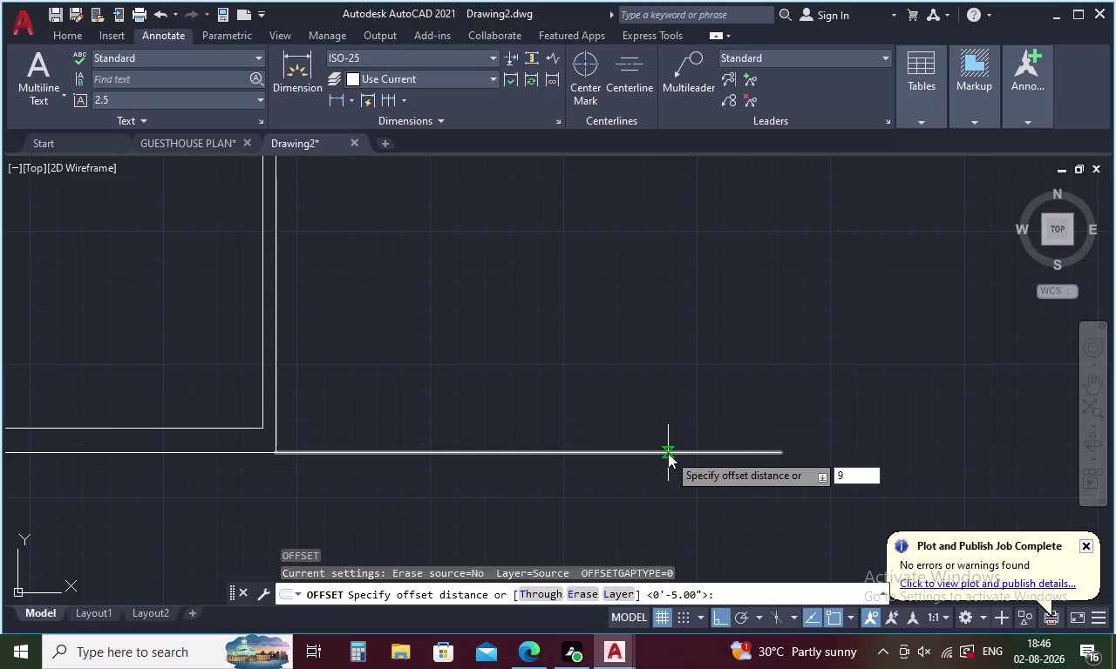
key(Return)
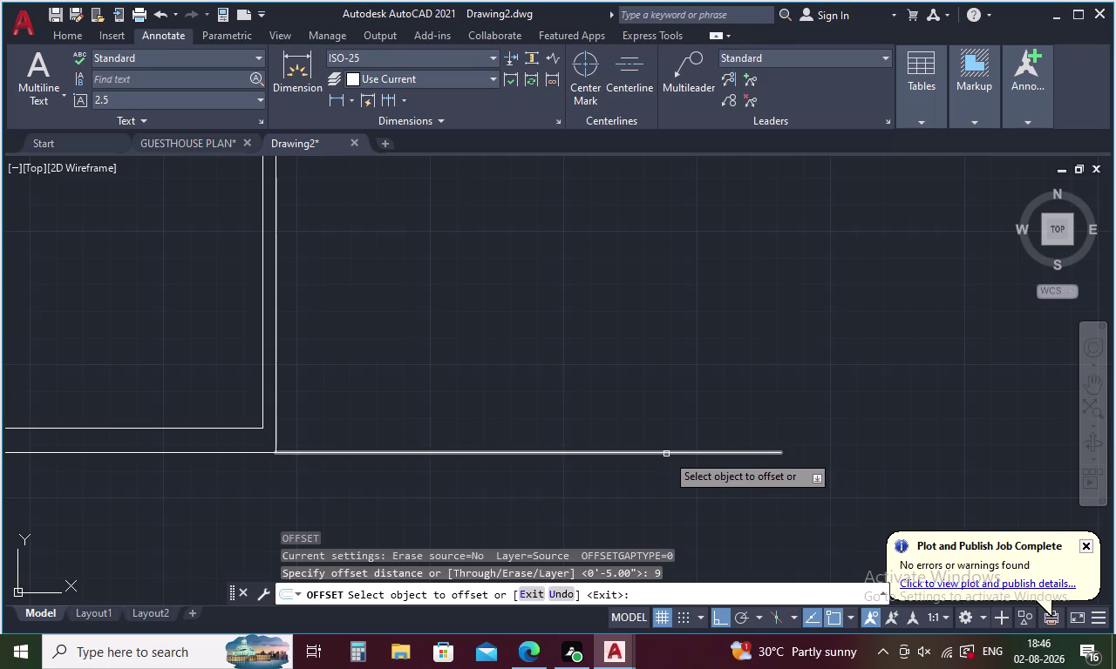
click(666, 454)
click(666, 416)
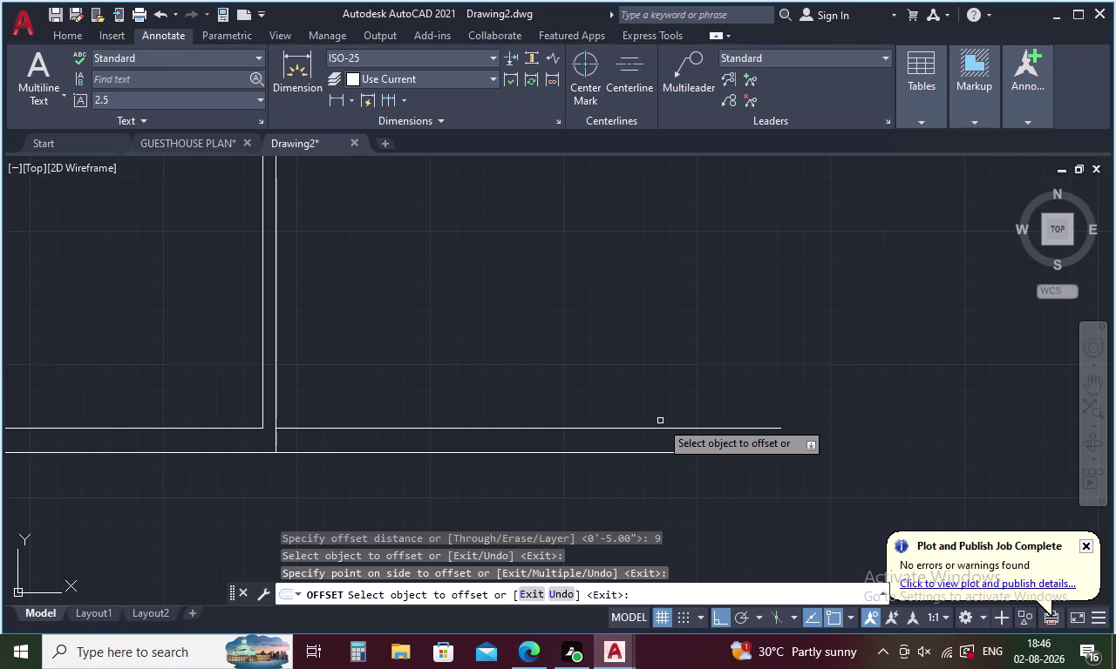
Offset that 9-inch inner line another 7 feet upward.
key(space)
key(space)
text(7)
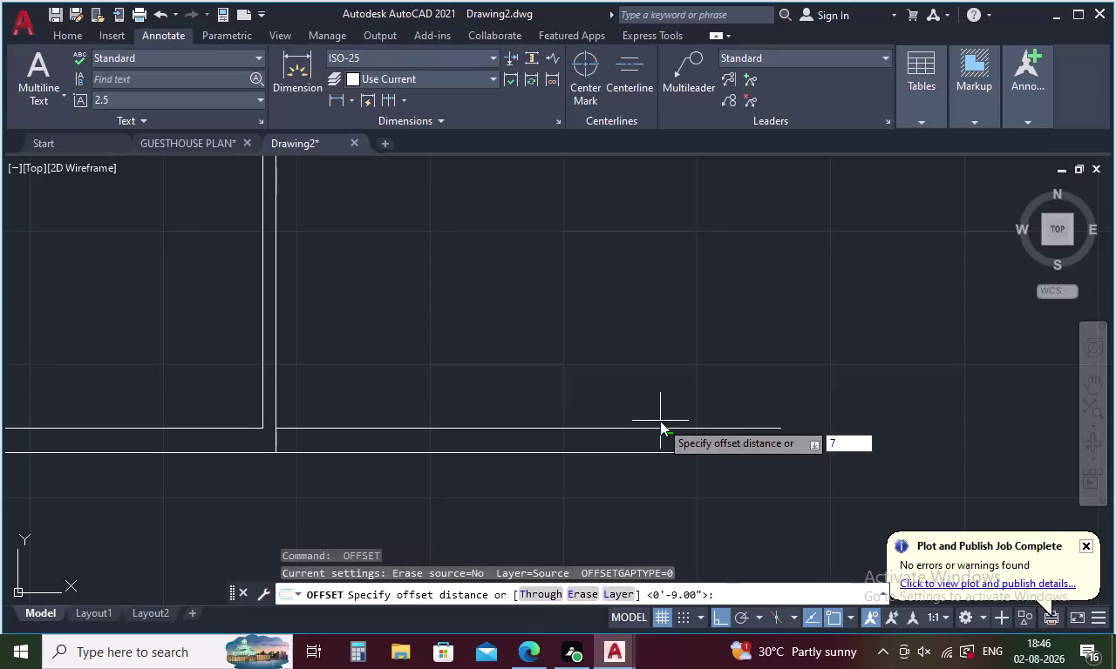
key(apostrophe)
key(Return)
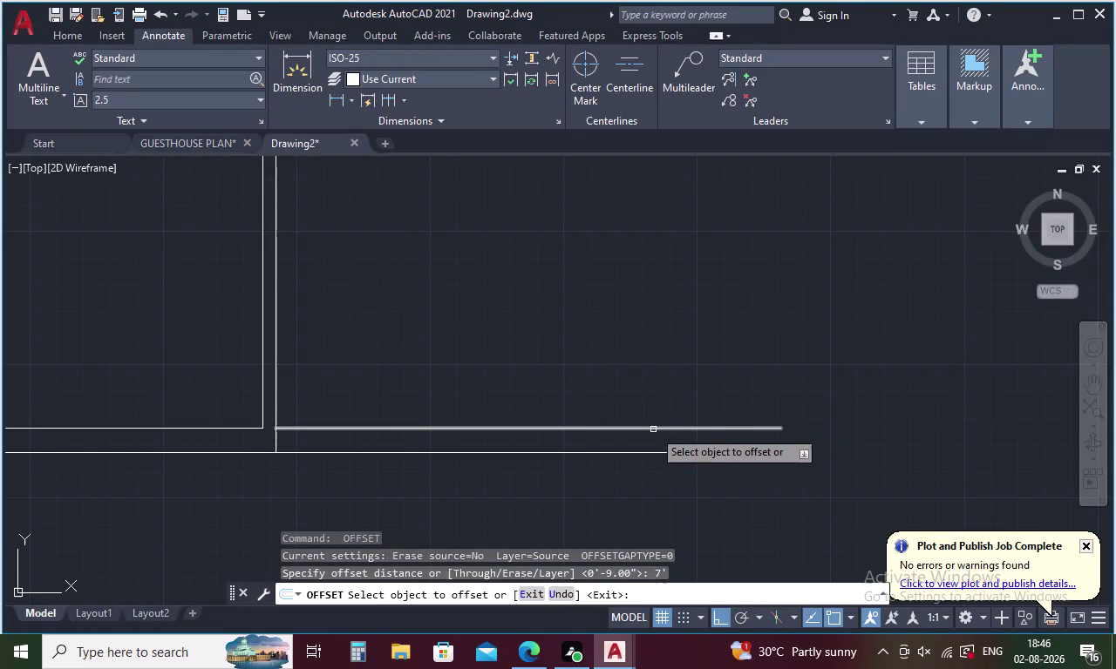
click(653, 429)
click(622, 331)
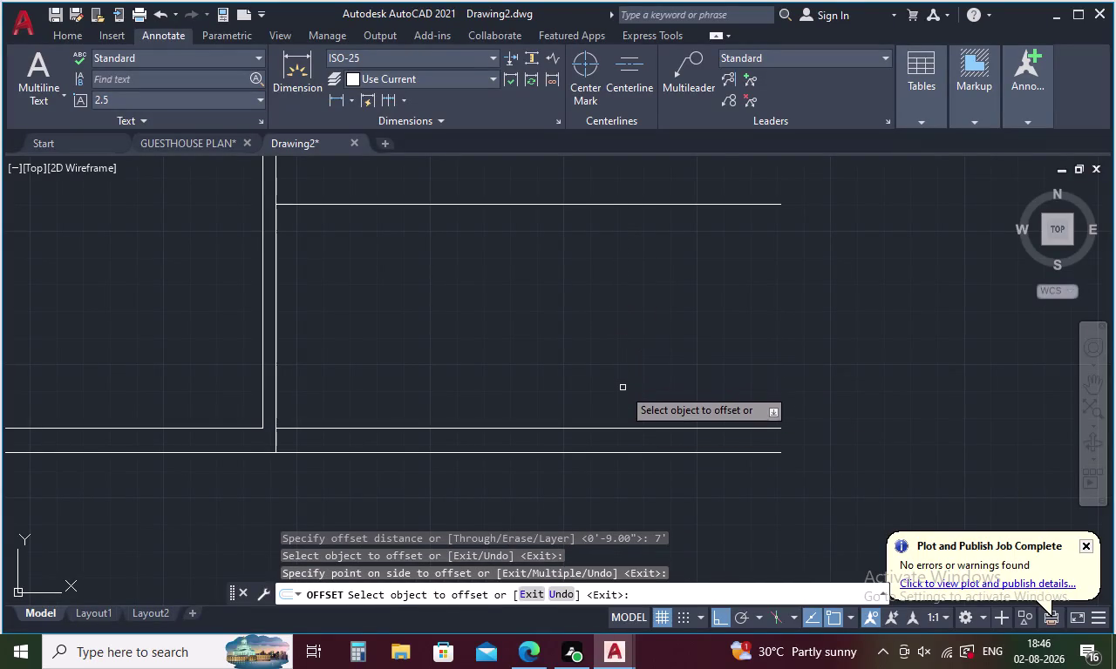
key(Escape)
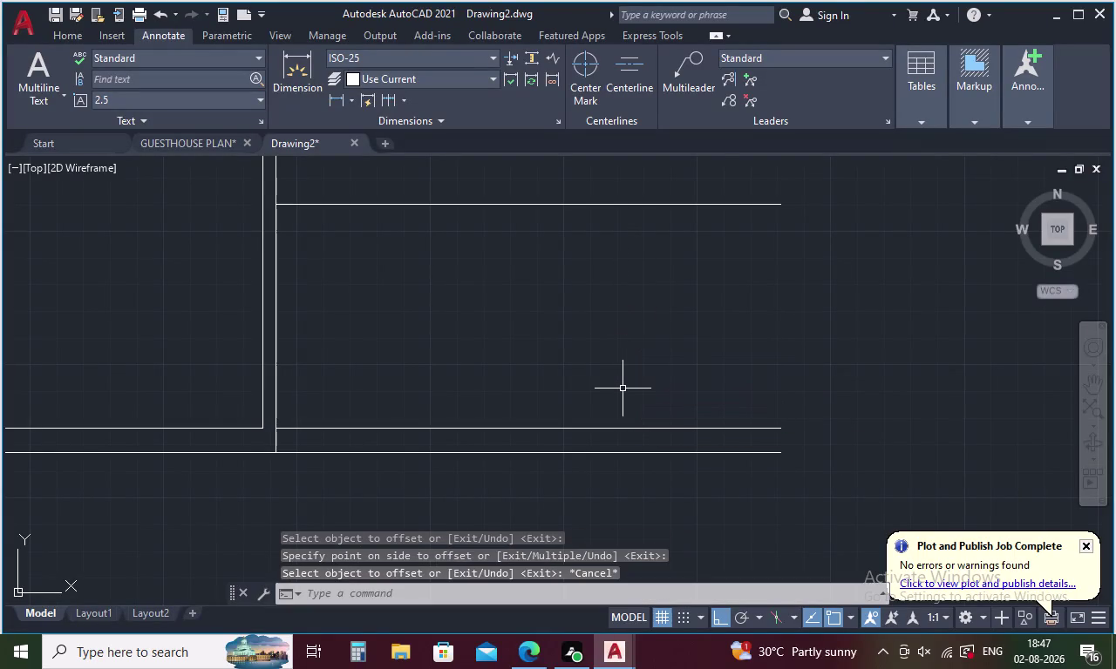
Draw a vertical closing line between the right ends of the new room's walls.
key(l)
key(Return)
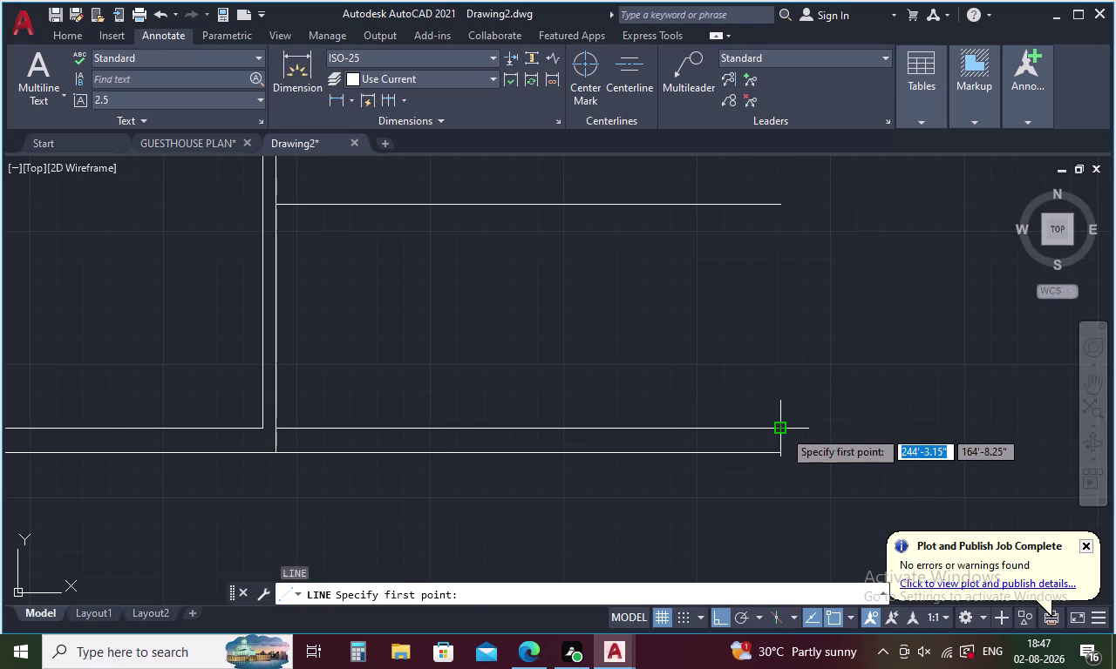
click(782, 429)
click(782, 203)
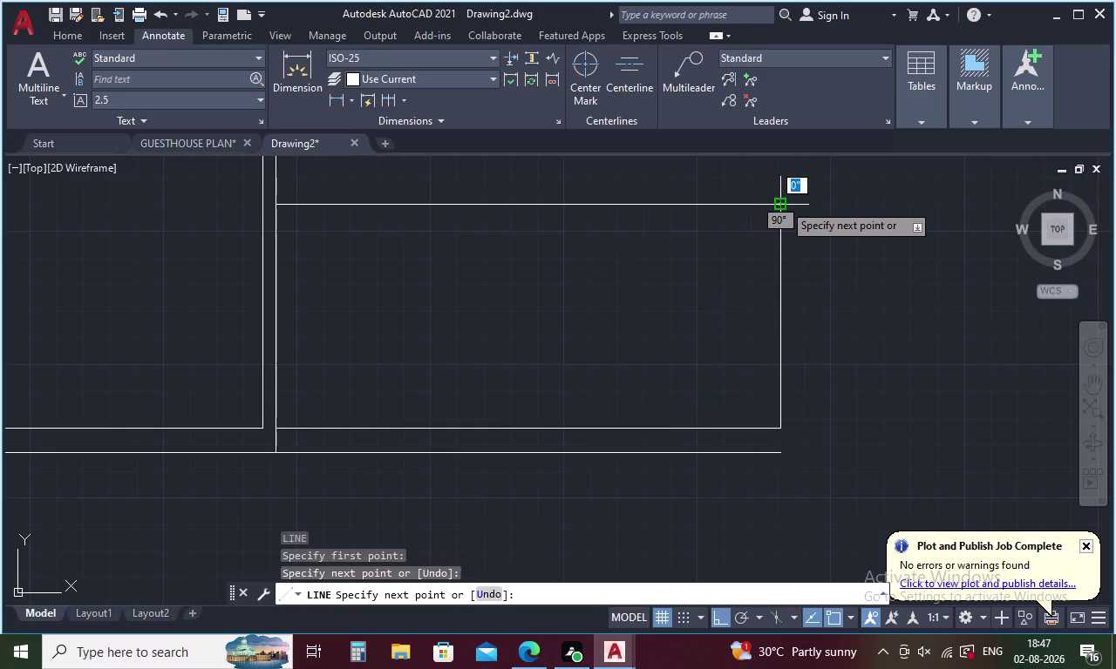
key(Escape)
Offset the room's top line 5 inches up and its right edge 5 inches outward.
key(o)
key(Return)
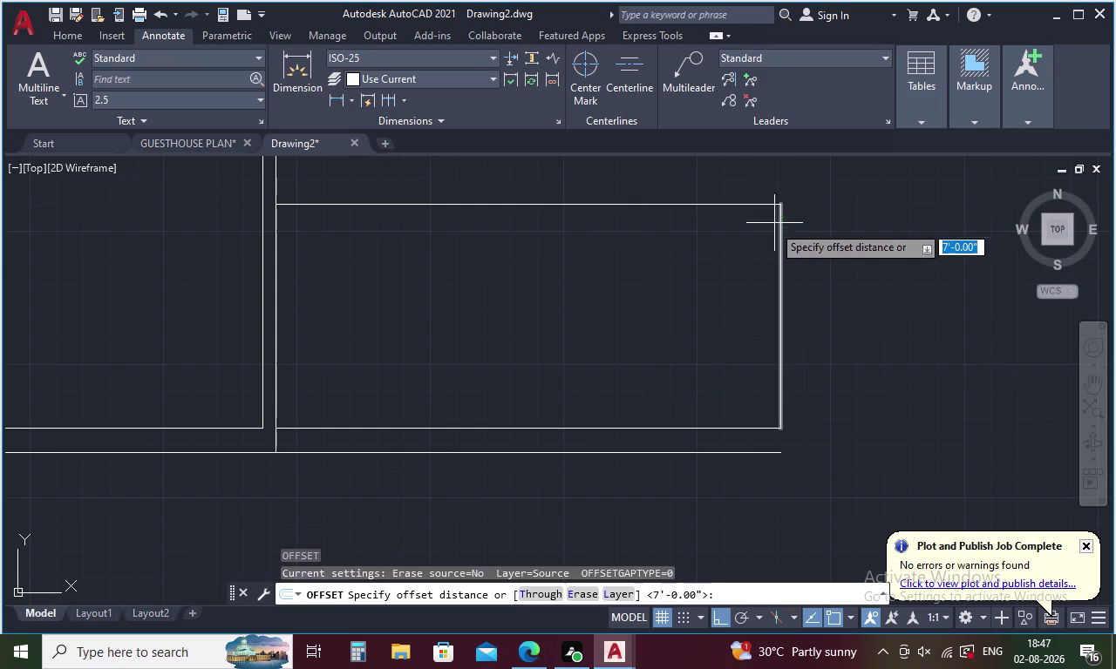
middle_drag(627, 319, 608, 406)
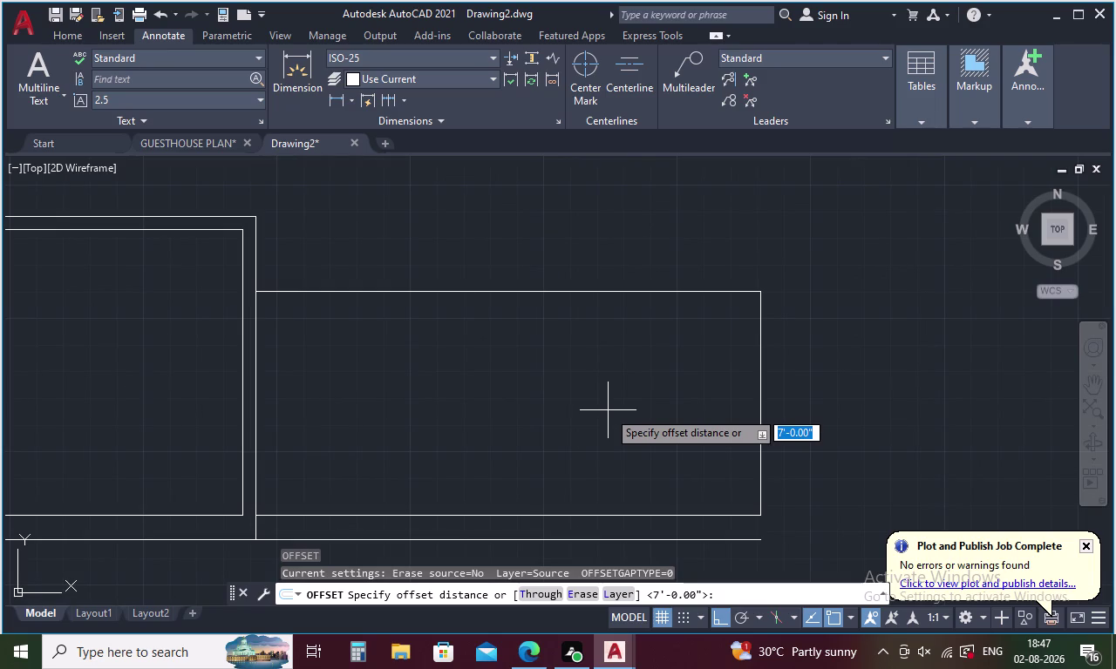
key(5)
key(Return)
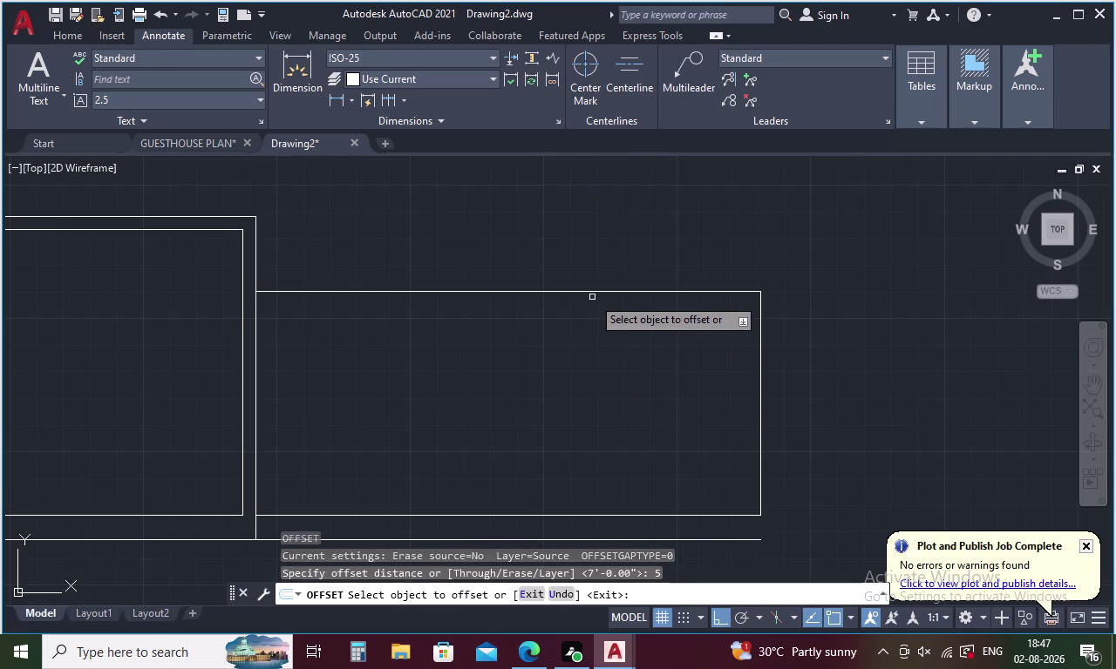
click(594, 290)
click(594, 239)
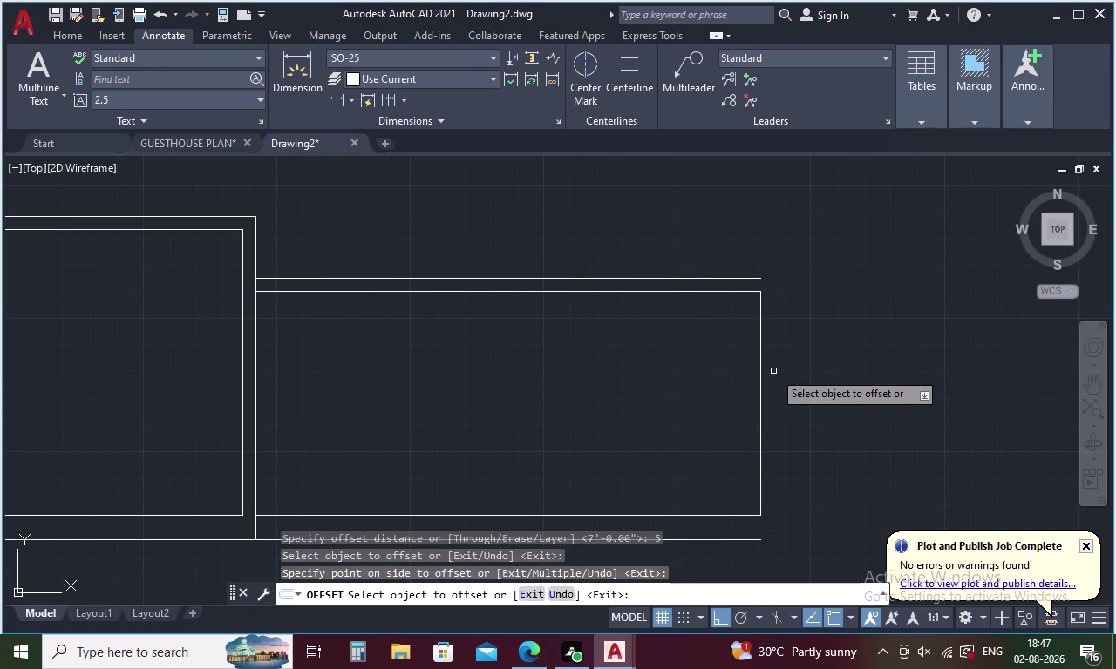
click(762, 361)
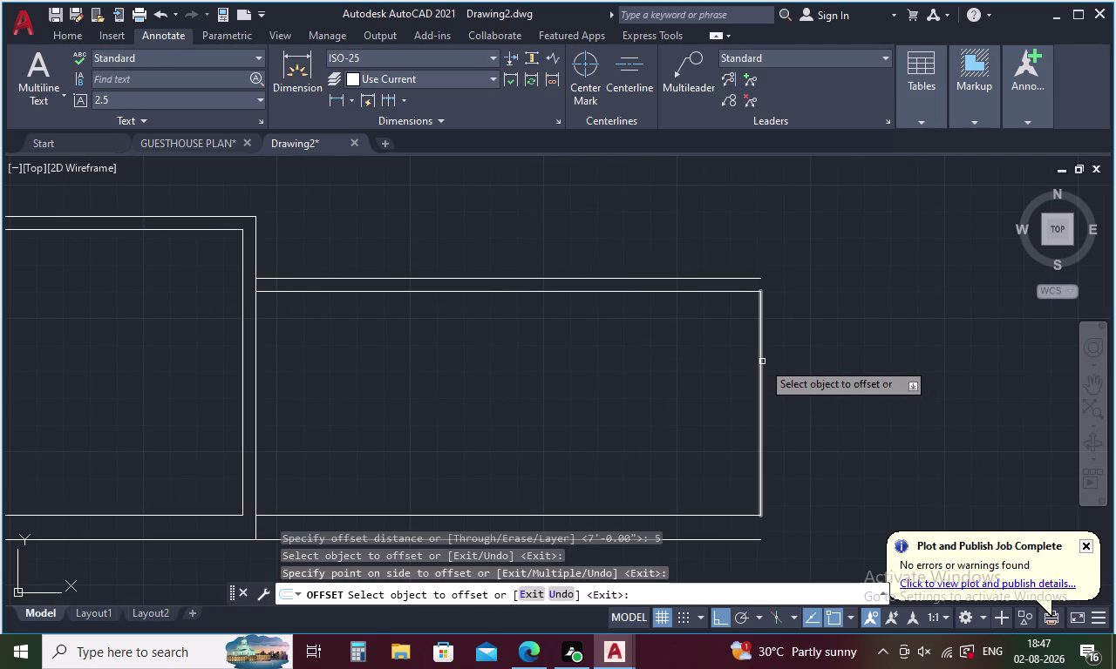
click(787, 356)
key(Escape)
text(F)
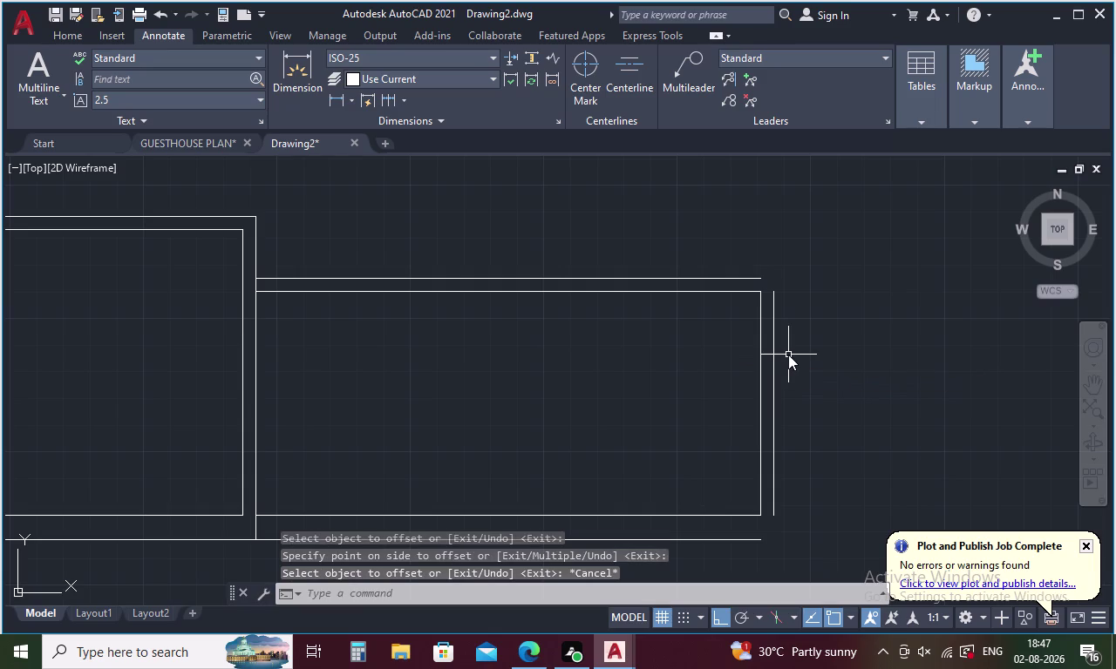
key(space)
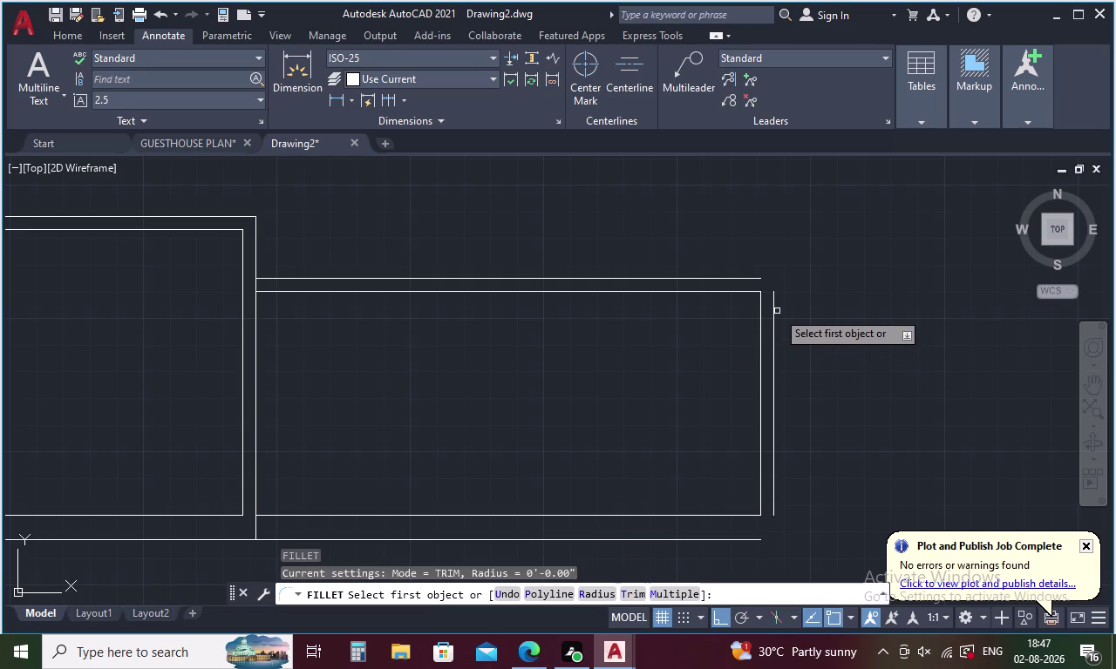
Fillet the outer right wall line with the top line and then the bottom line.
click(774, 299)
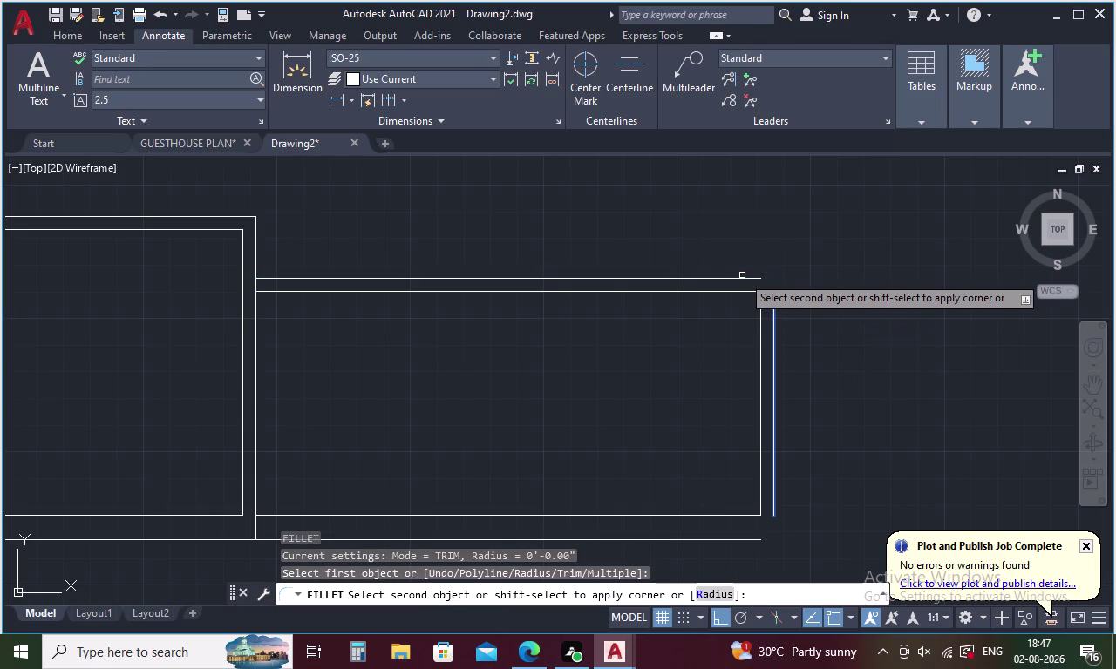
click(747, 280)
key(space)
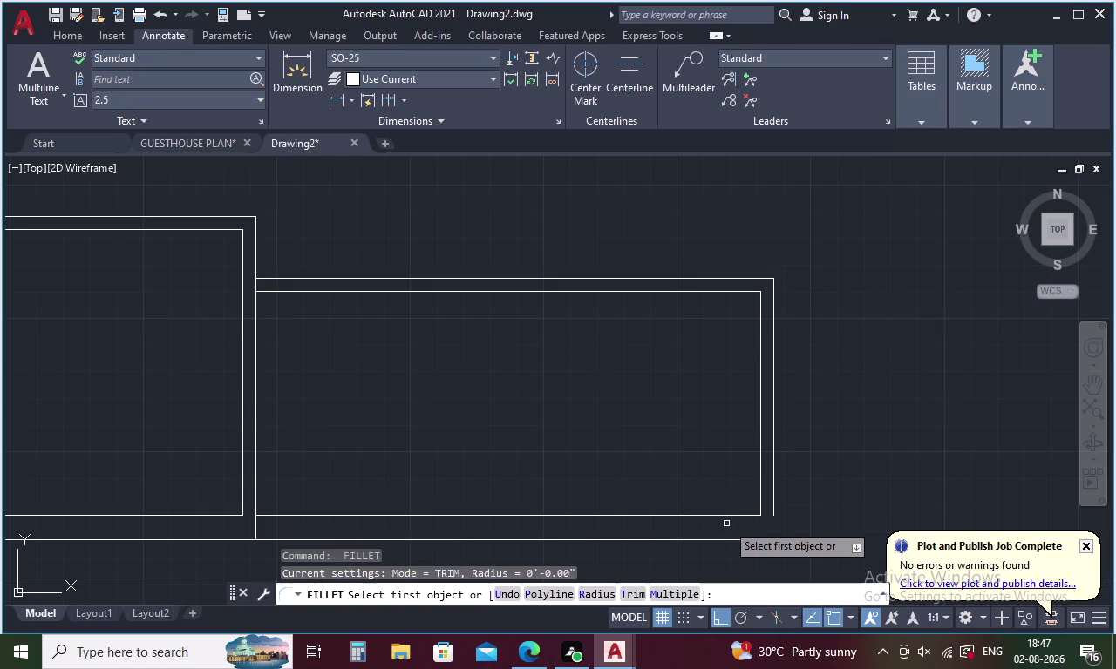
click(723, 538)
click(775, 486)
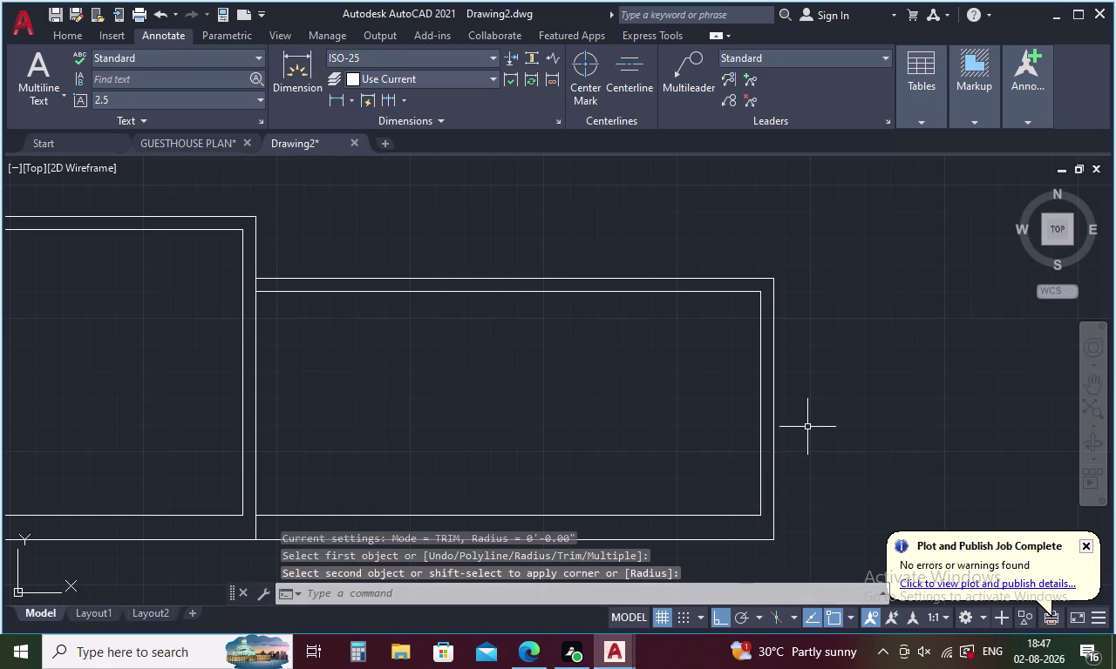
middle_drag(810, 425, 635, 425)
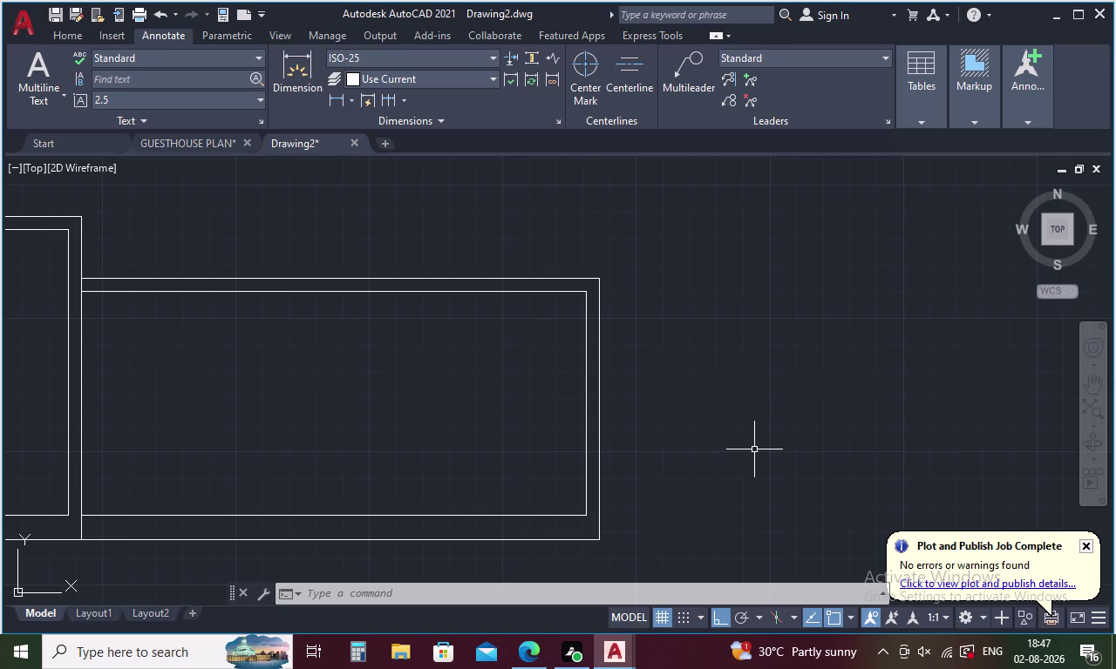
Draw a 40' line from the plan's bottom-left corner along its base.
middle_drag(695, 493, 702, 362)
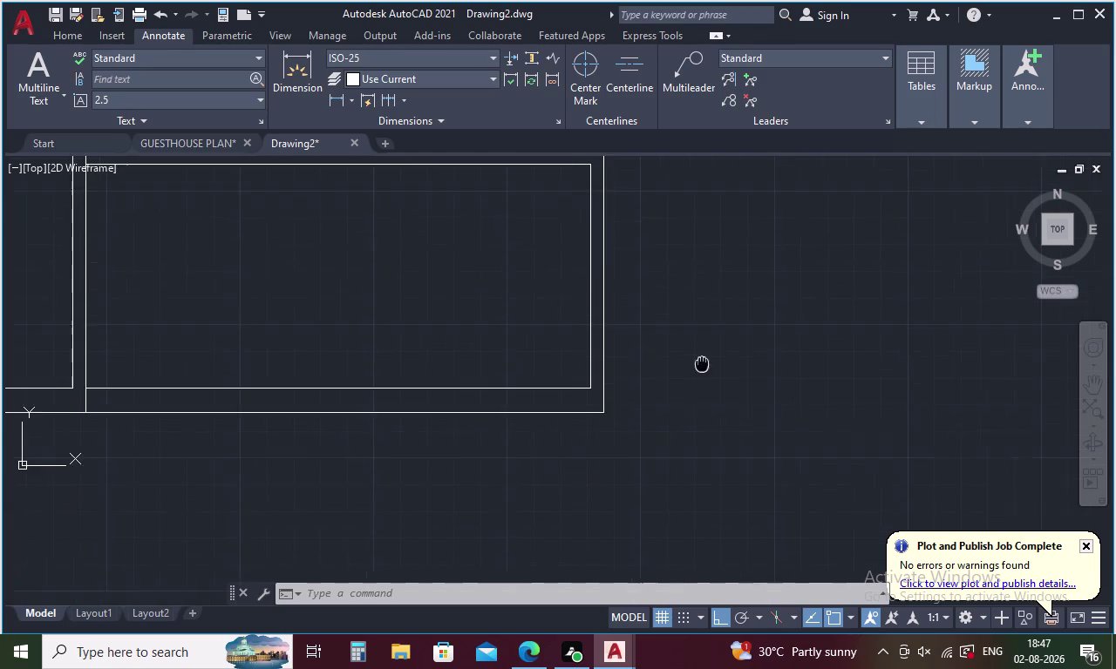
middle_drag(702, 362, 704, 361)
scroll(down, 3)
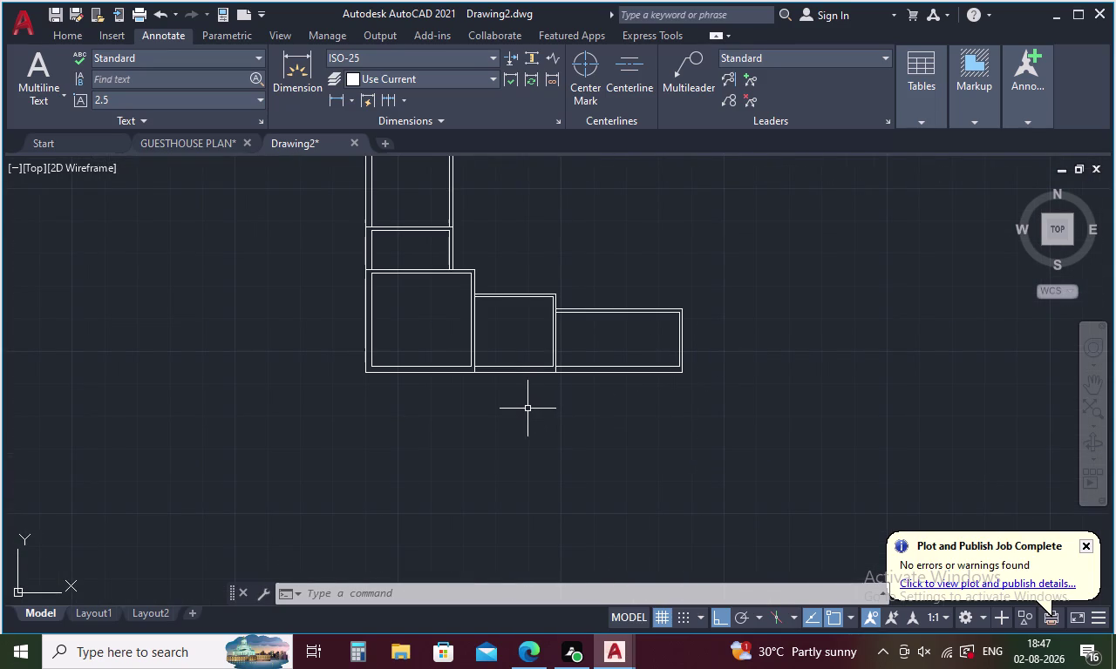
key(Escape)
key(l)
key(Return)
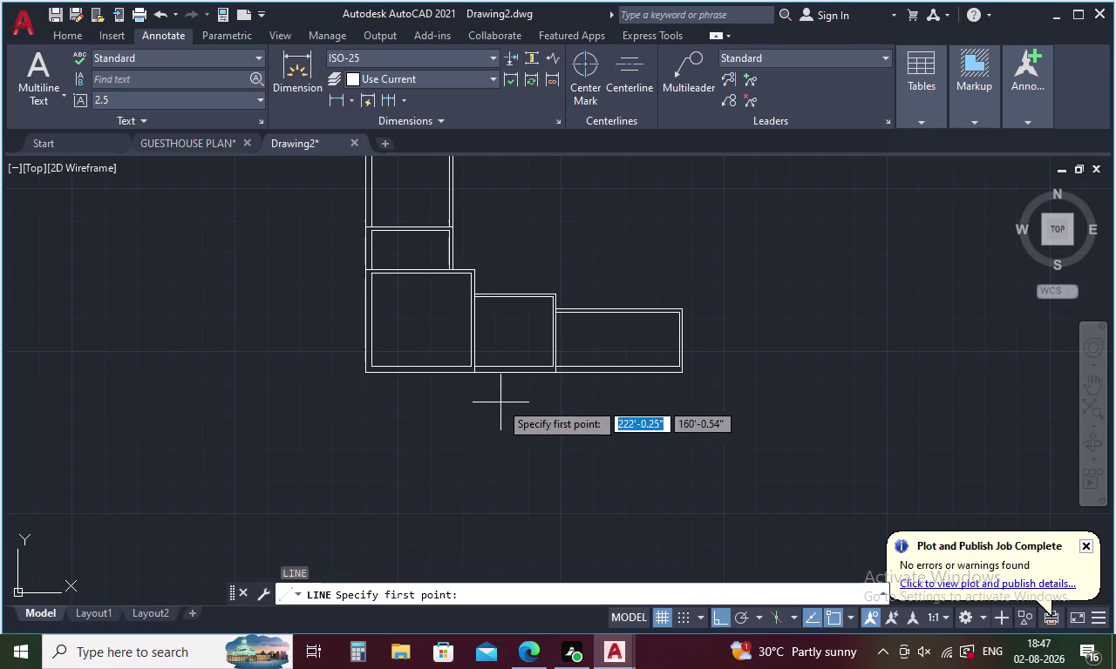
click(369, 374)
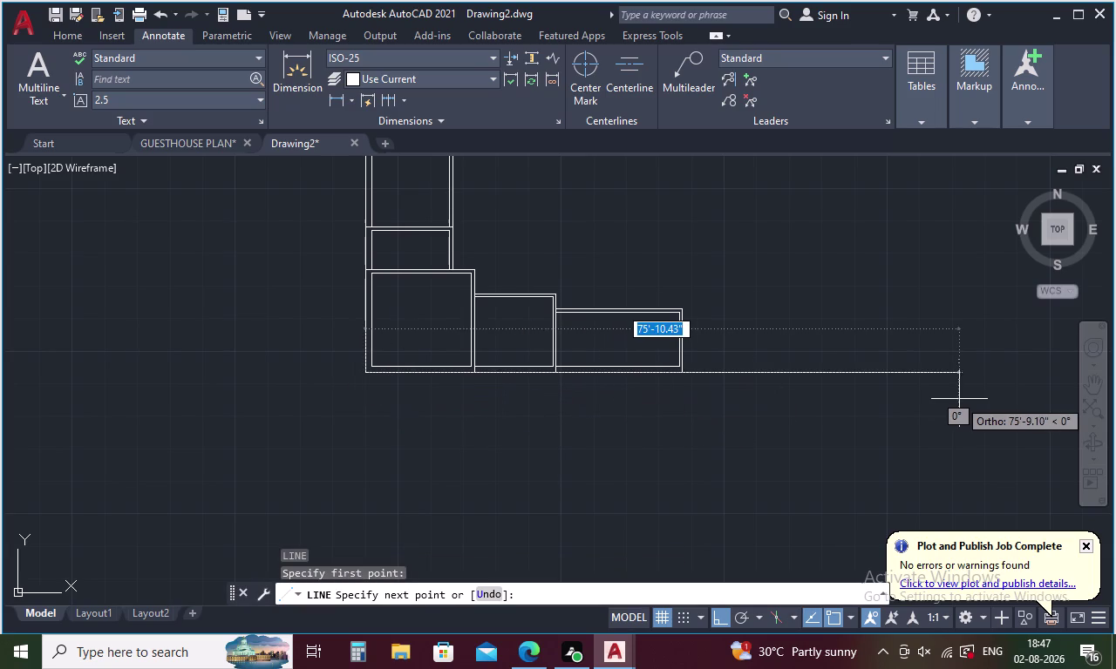
text(40)
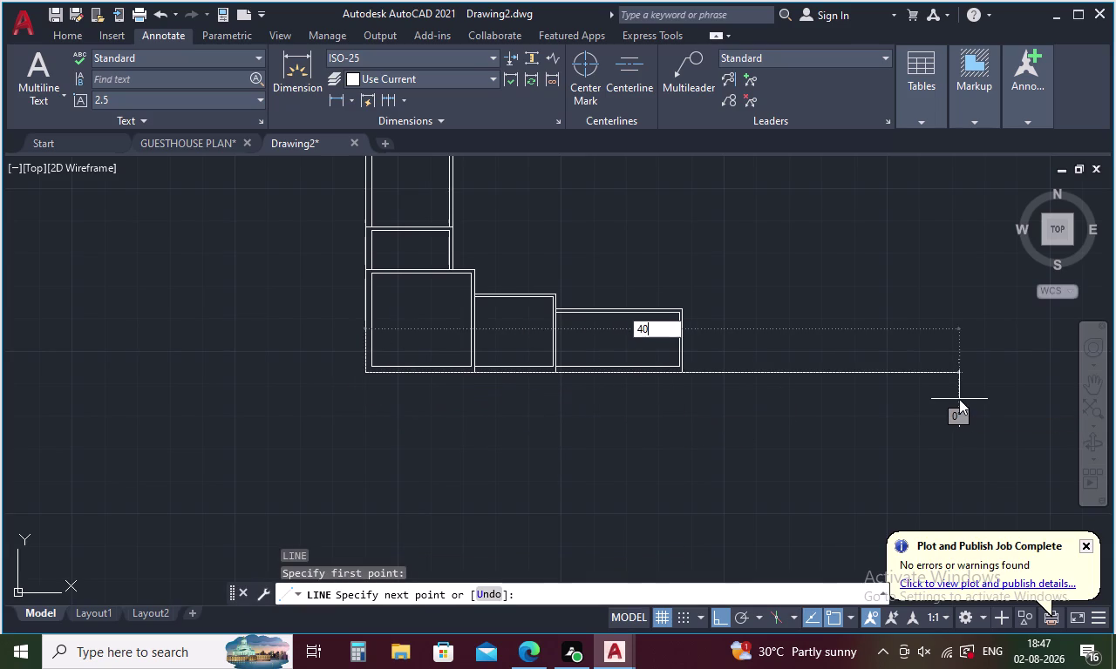
key(apostrophe)
key(Return)
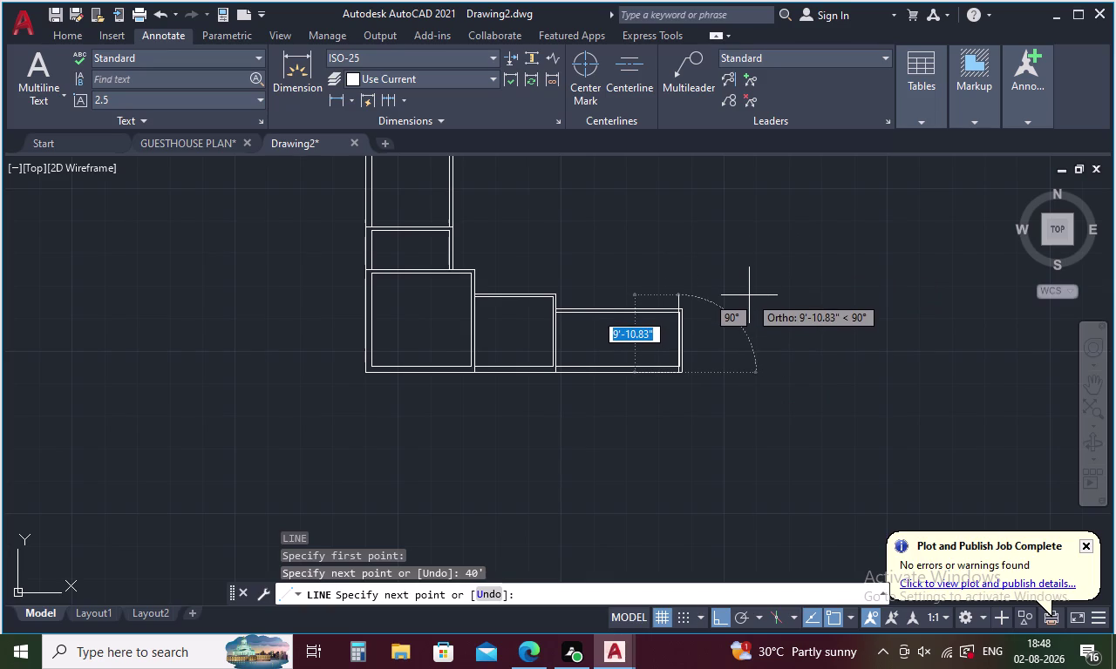
key(Escape)
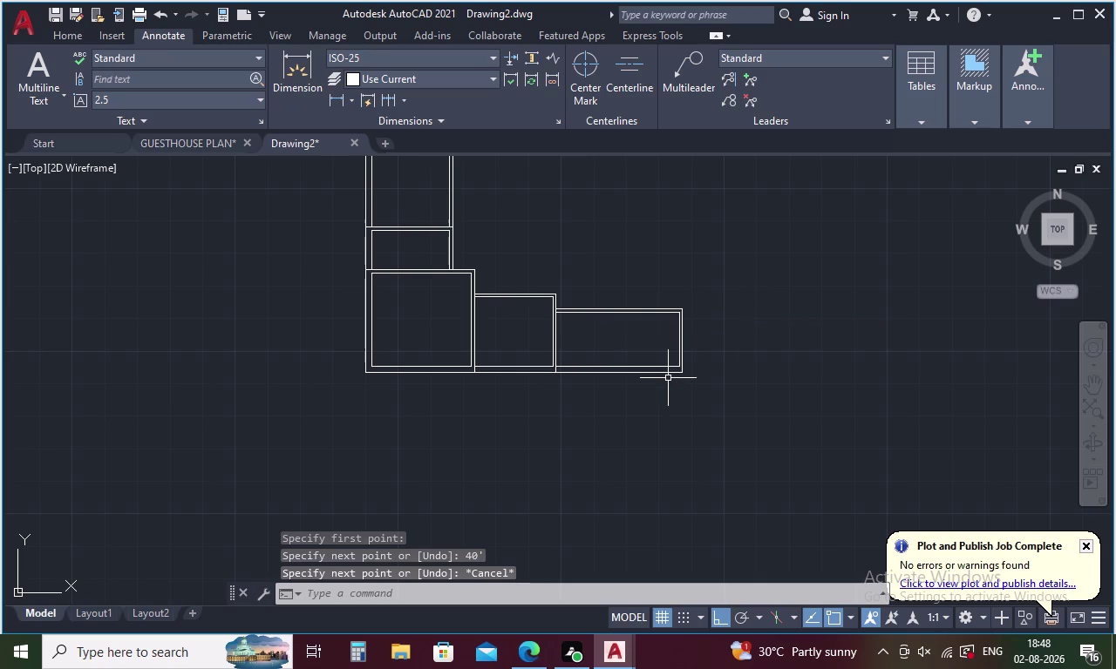
click(662, 374)
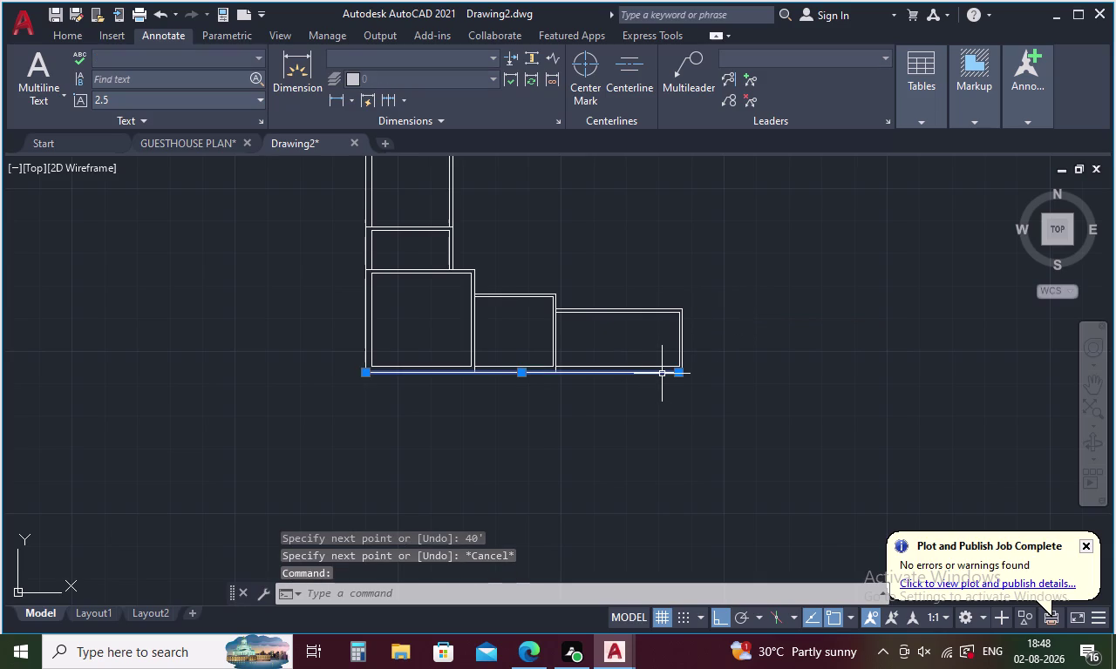
key(Delete)
key(l)
key(Return)
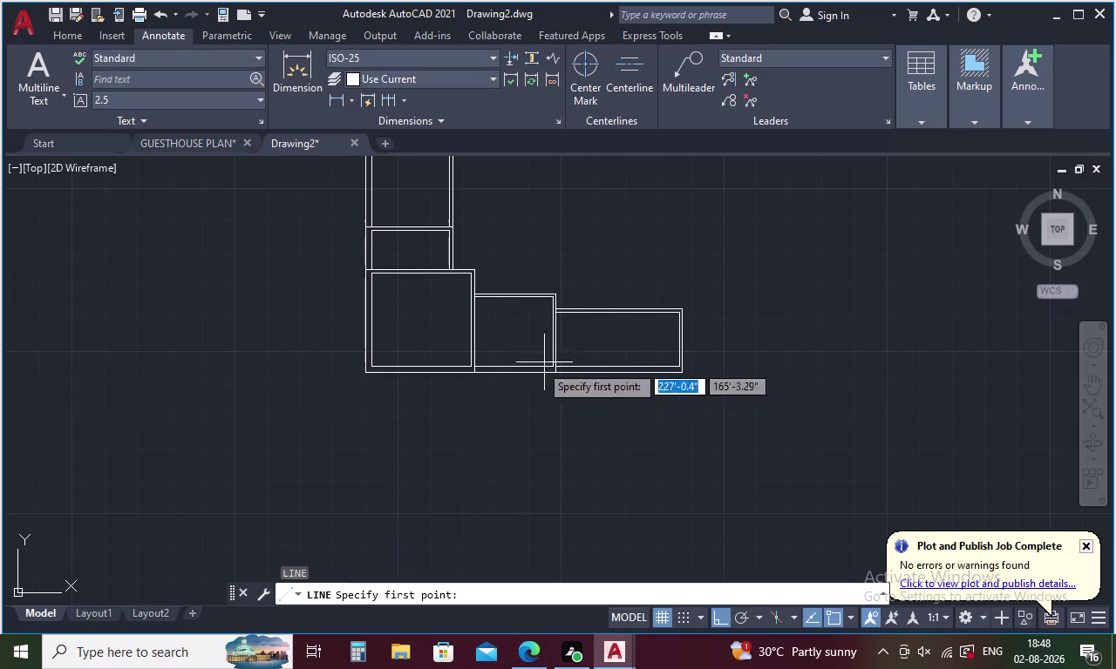
click(362, 374)
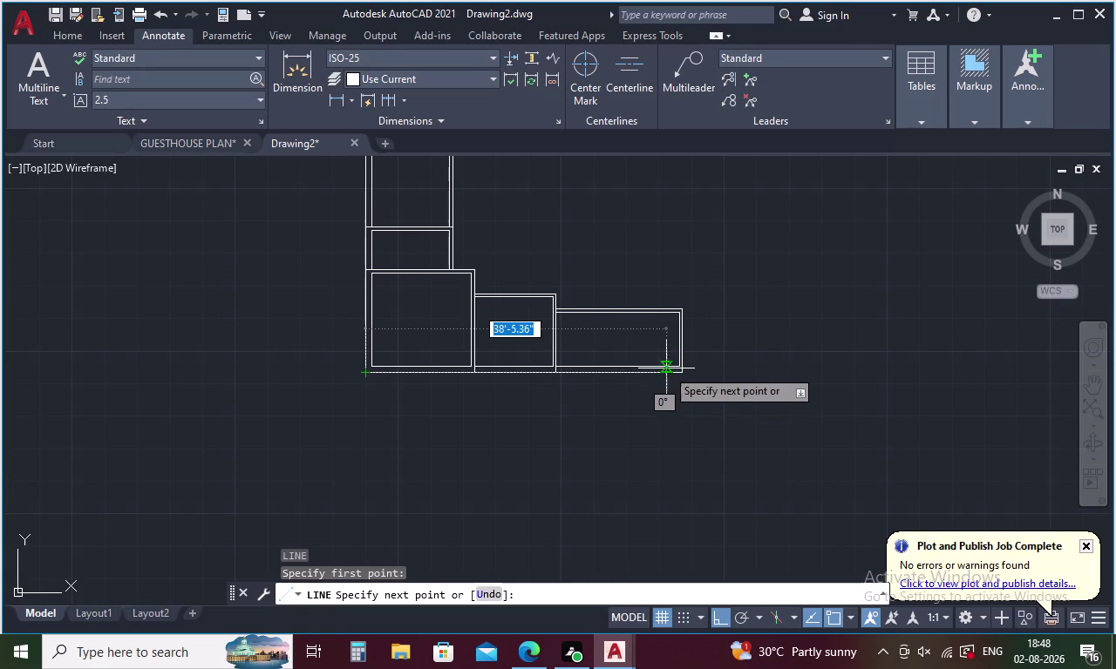
scroll(up, 3)
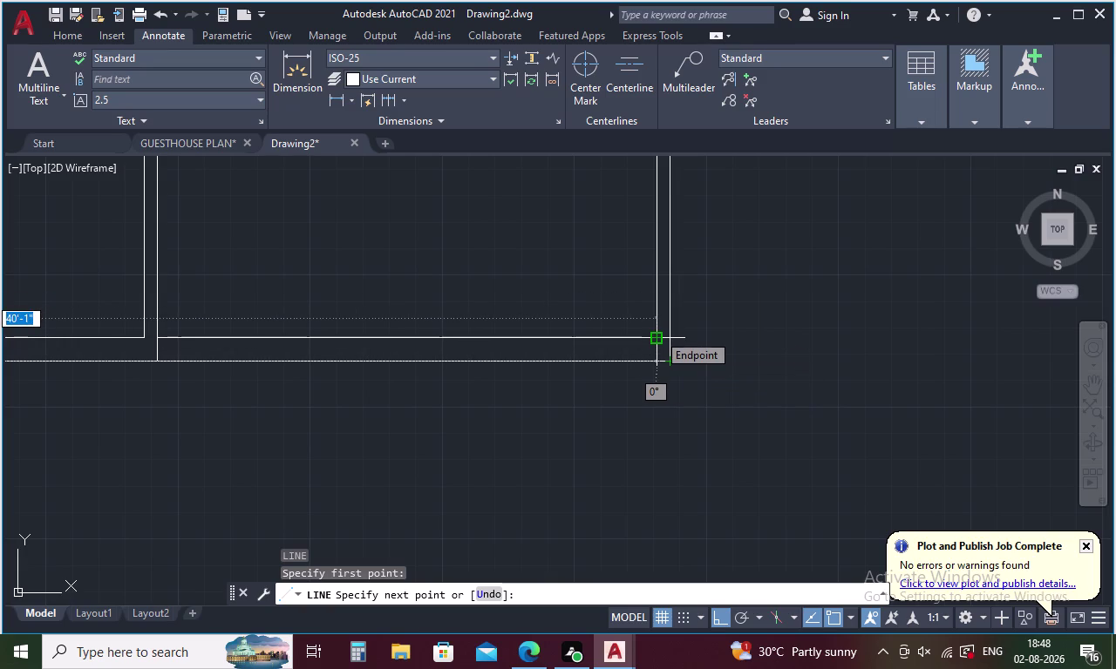
scroll(down, 3)
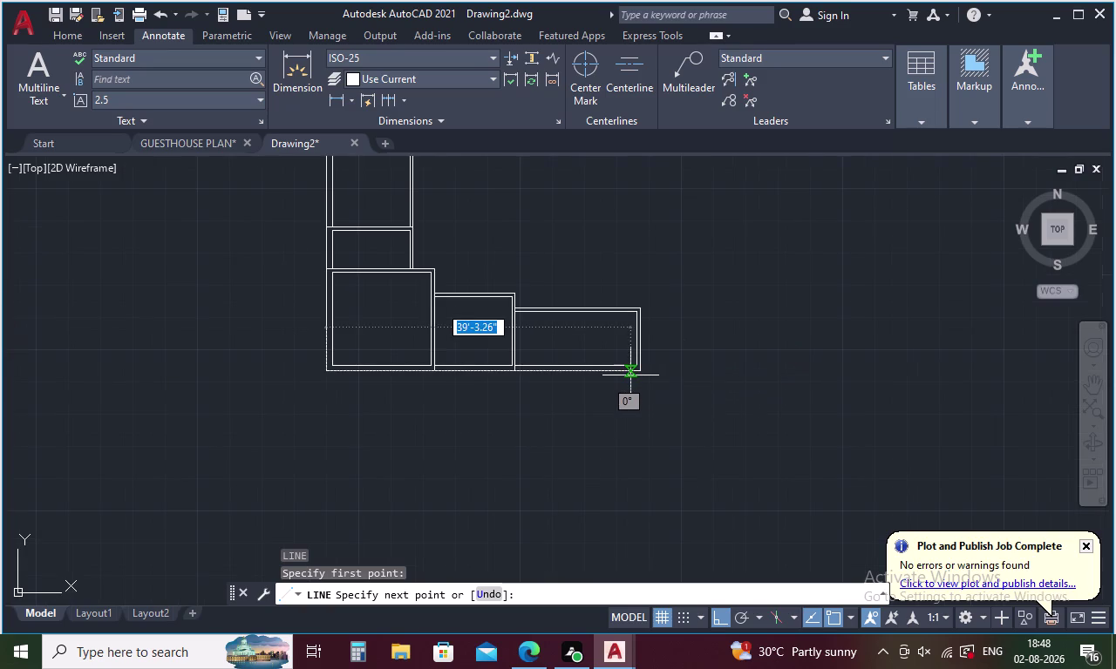
key(Escape)
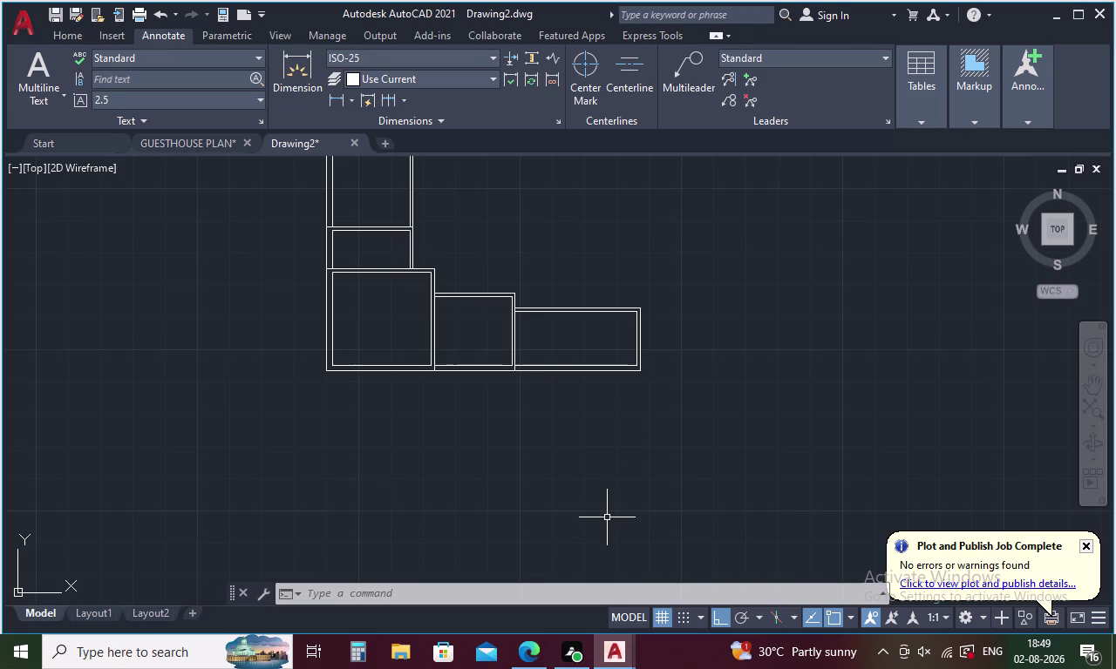
Measure the lower rooms' inside widths with DIST: 12'-9", 10' and 15'-9".
key(Escape)
text(DI)
key(Return)
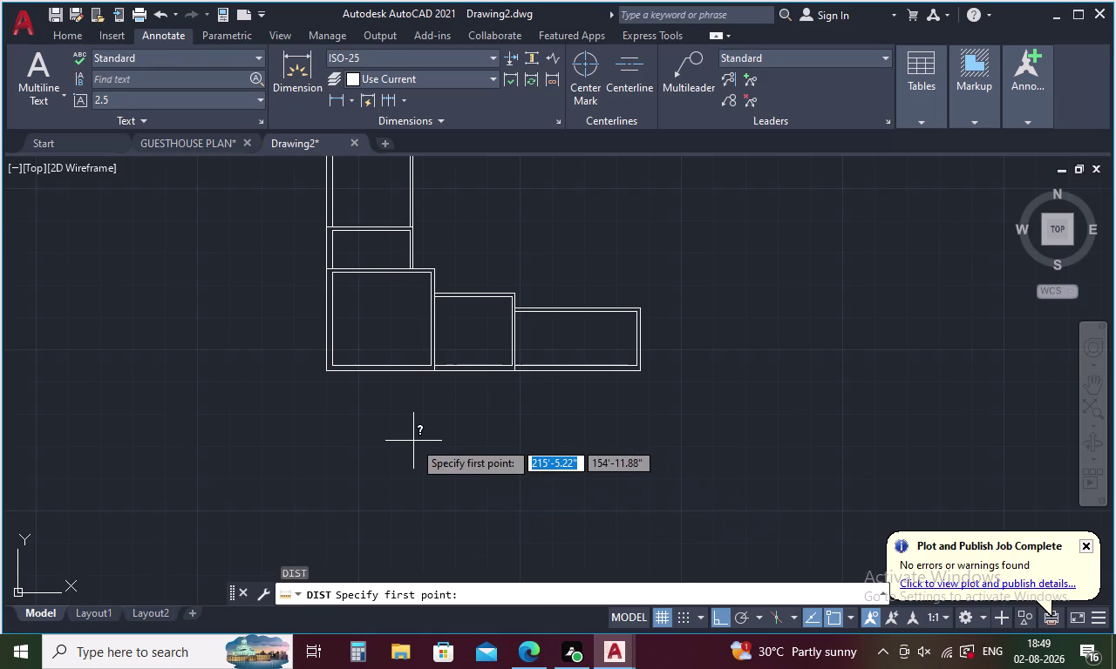
click(338, 363)
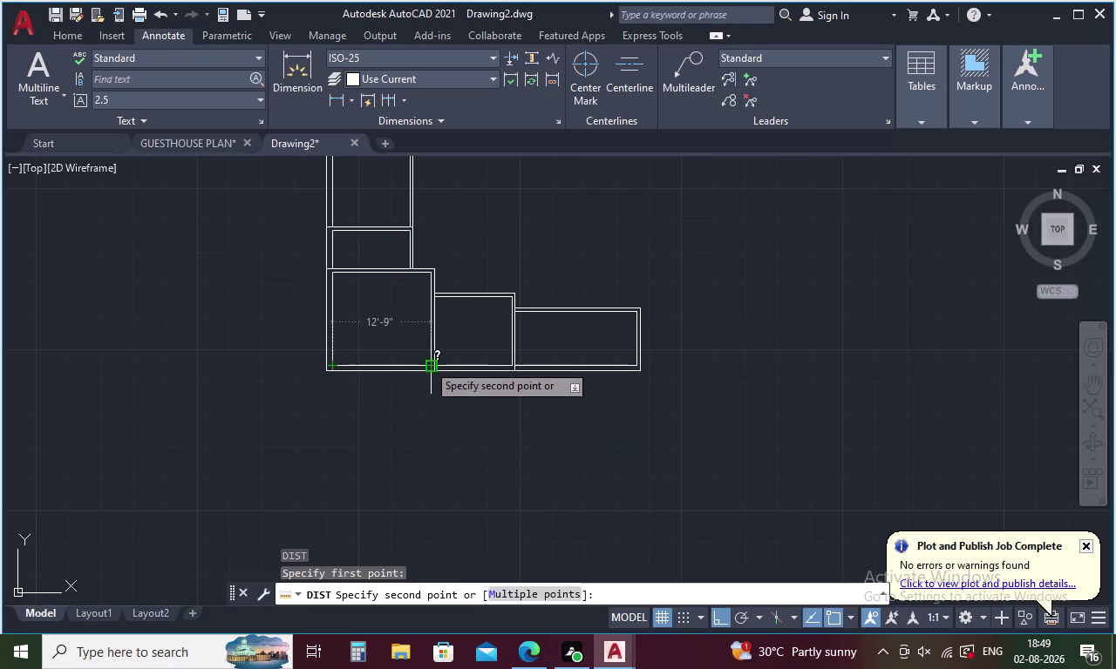
key(Escape)
key(space)
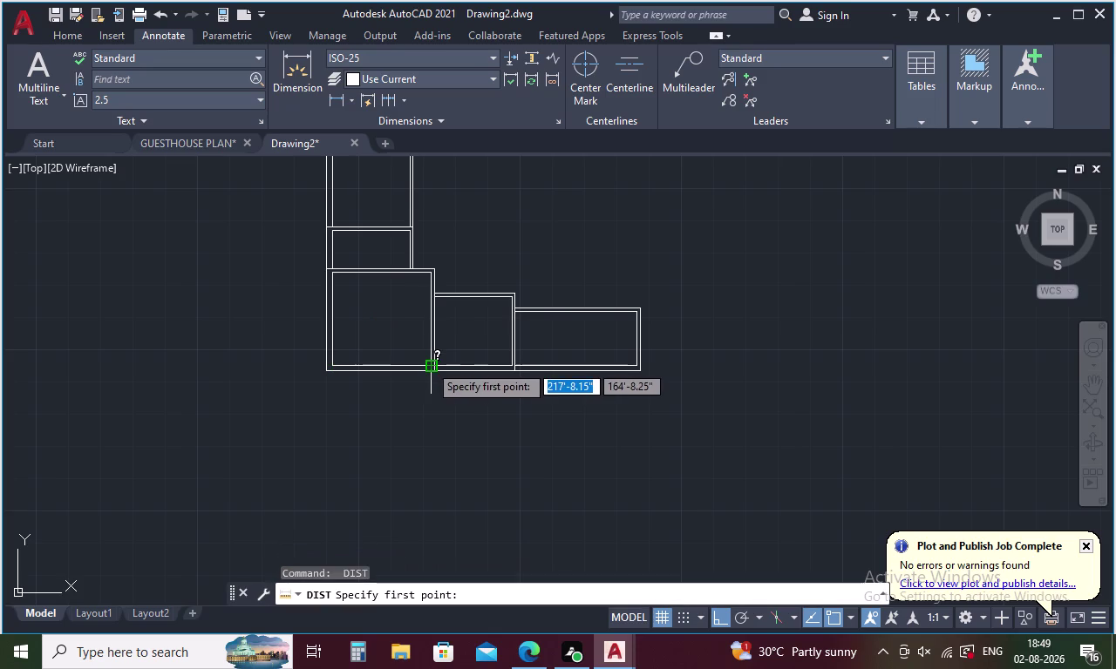
scroll(up, 3)
click(429, 367)
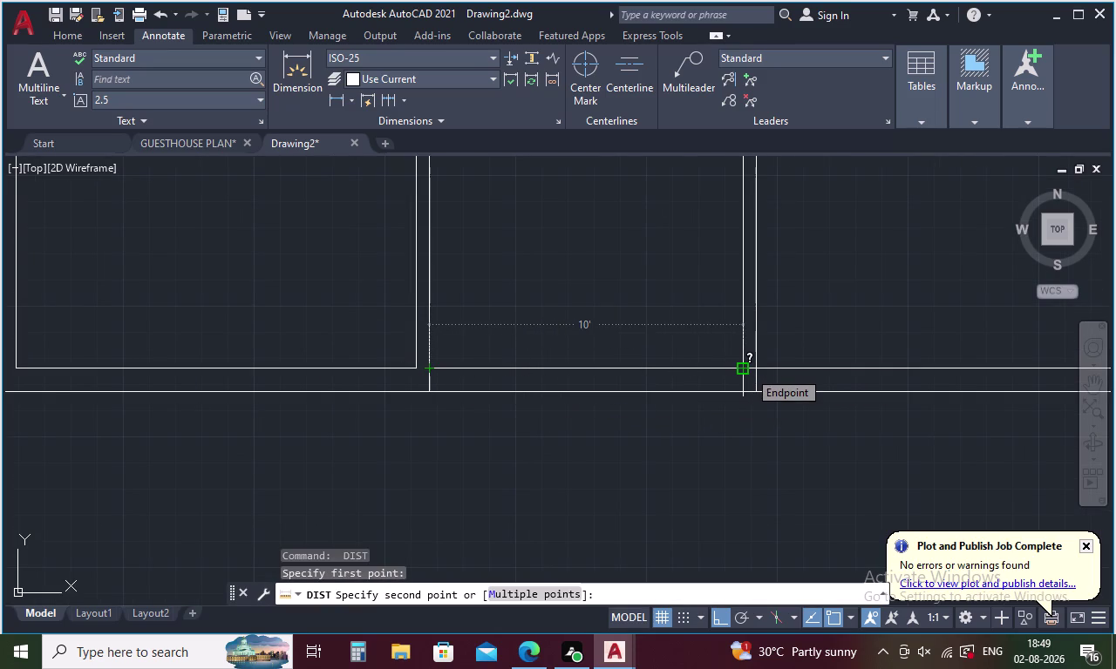
key(Escape)
key(space)
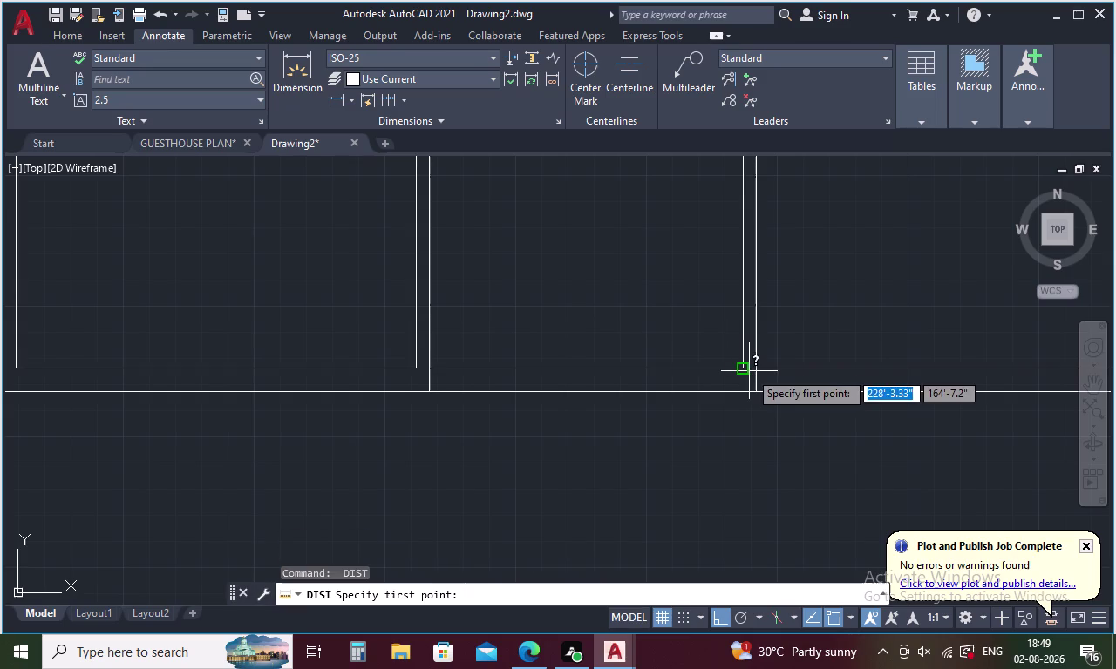
click(759, 371)
middle_drag(763, 367, 759, 368)
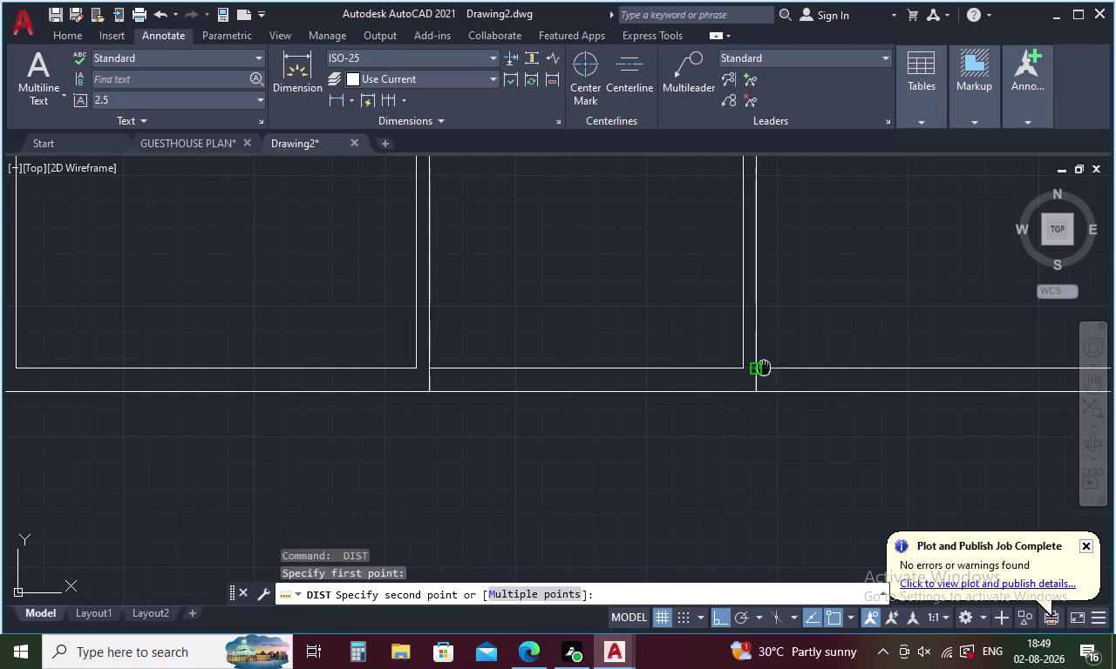
middle_drag(760, 368, 438, 373)
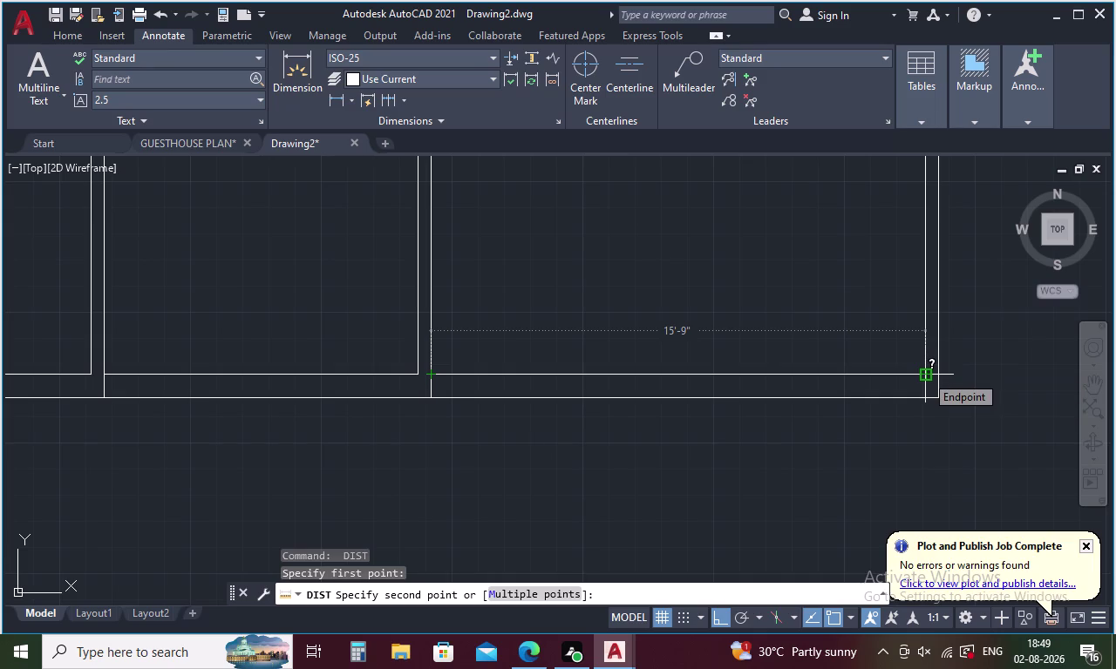
key(Escape)
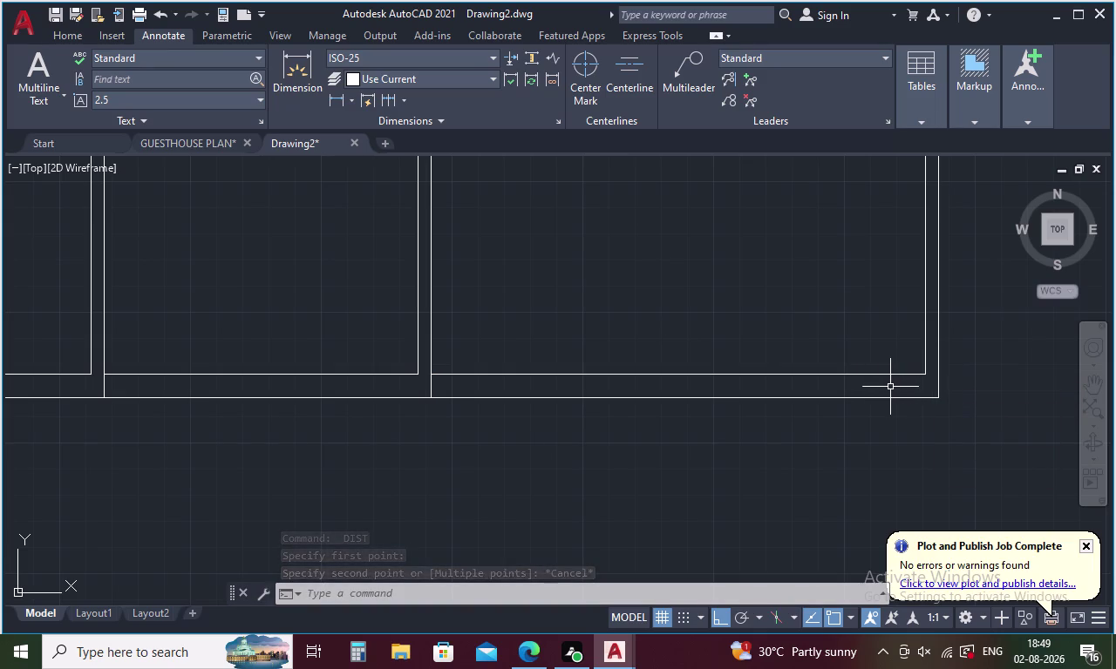
Measure two walls between the rooms with DIST, each reading 5 inches thick.
key(space)
middle_drag(613, 316, 825, 356)
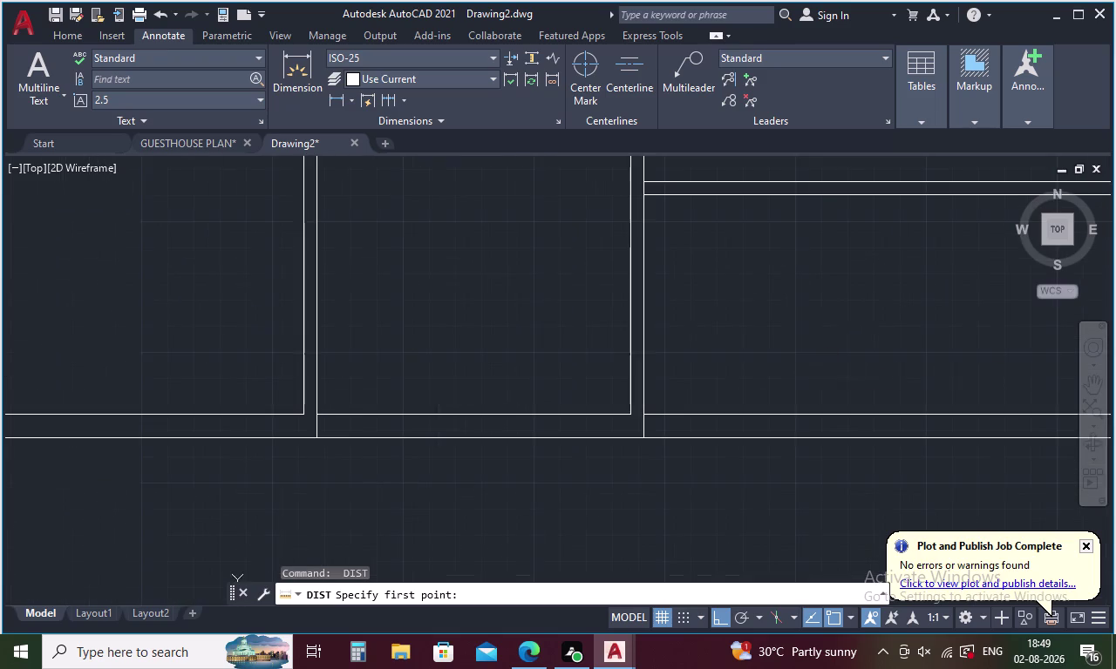
scroll(down, 3)
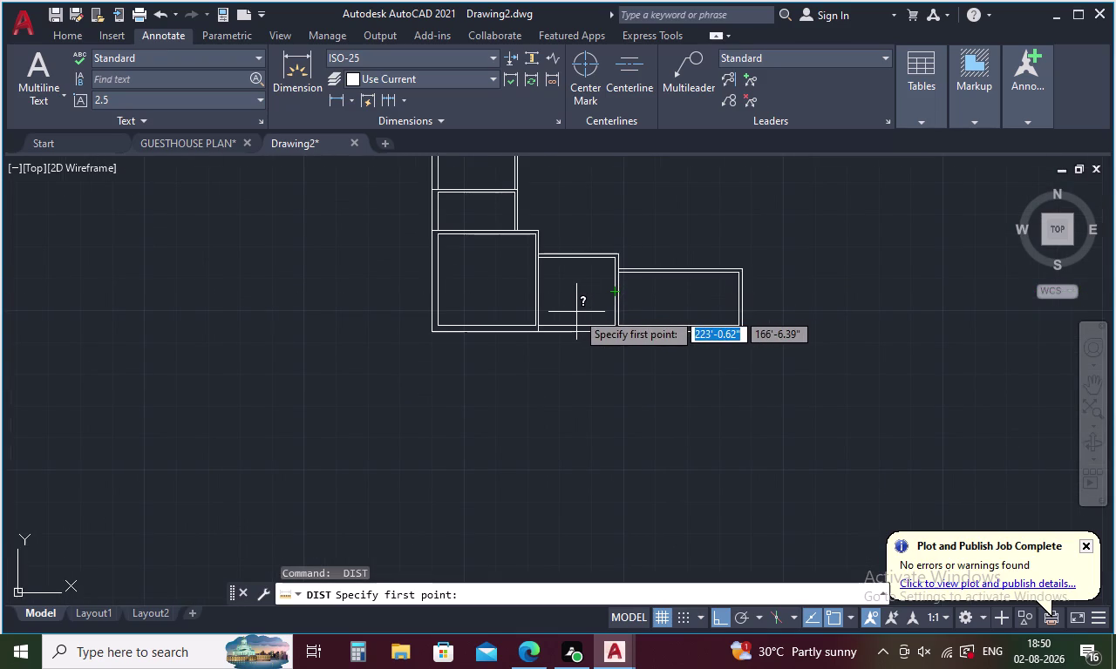
scroll(up, 3)
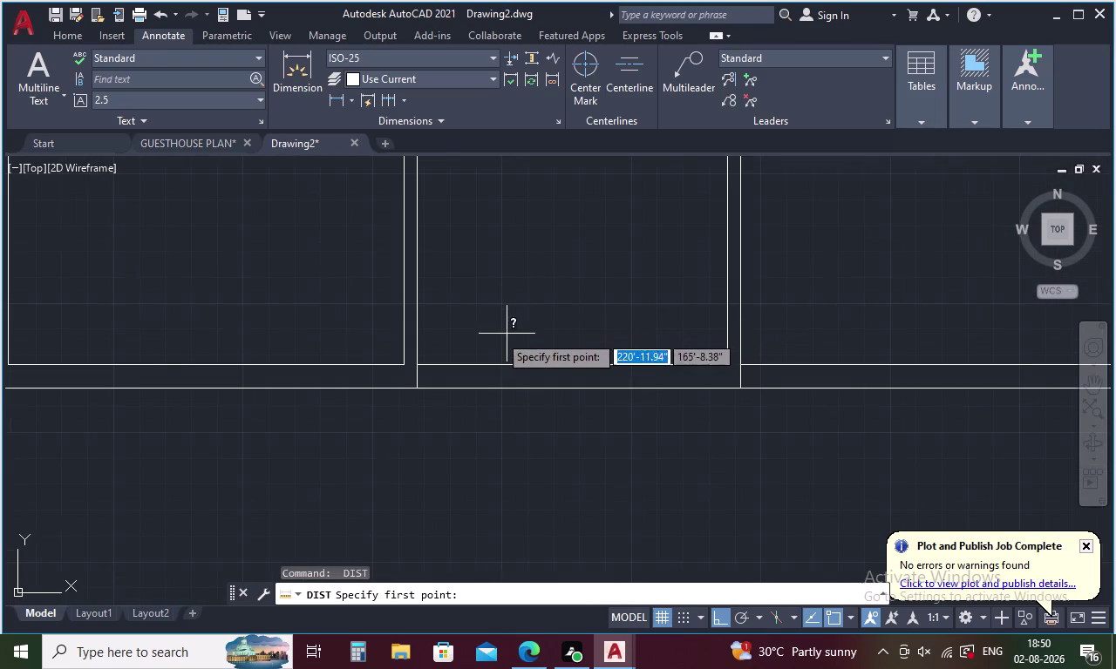
click(400, 360)
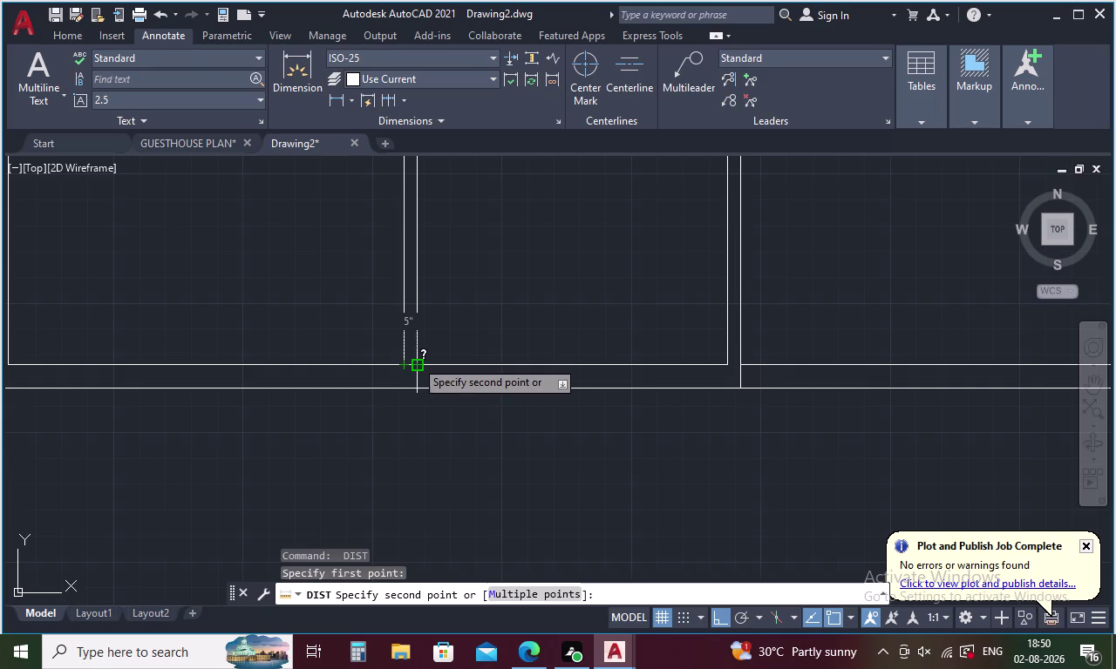
key(Escape)
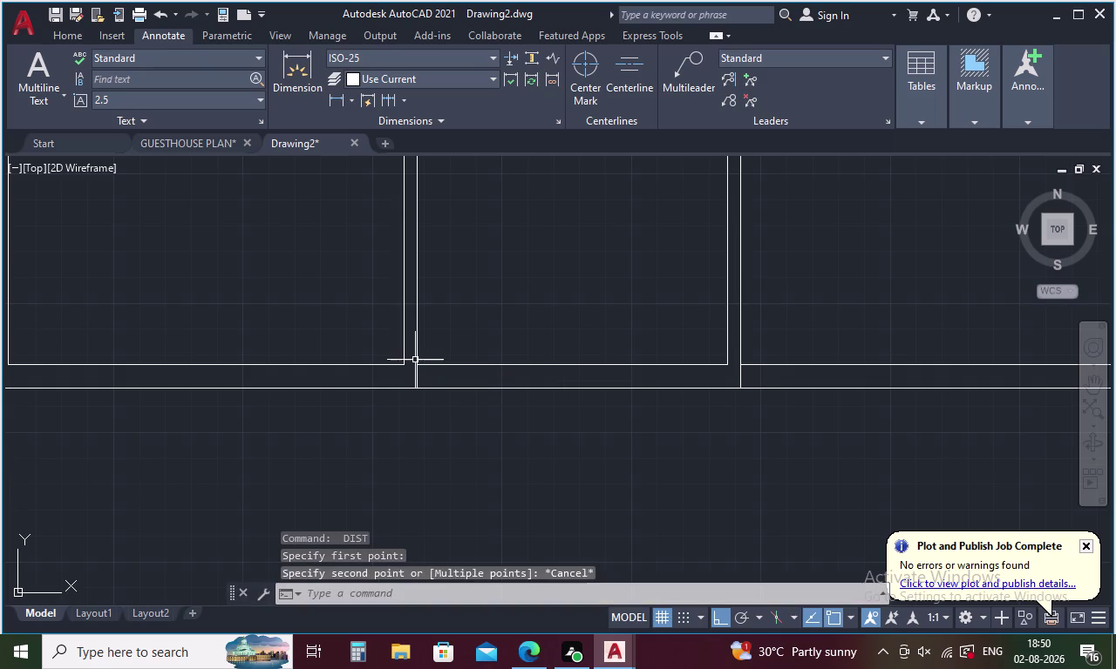
key(space)
click(728, 364)
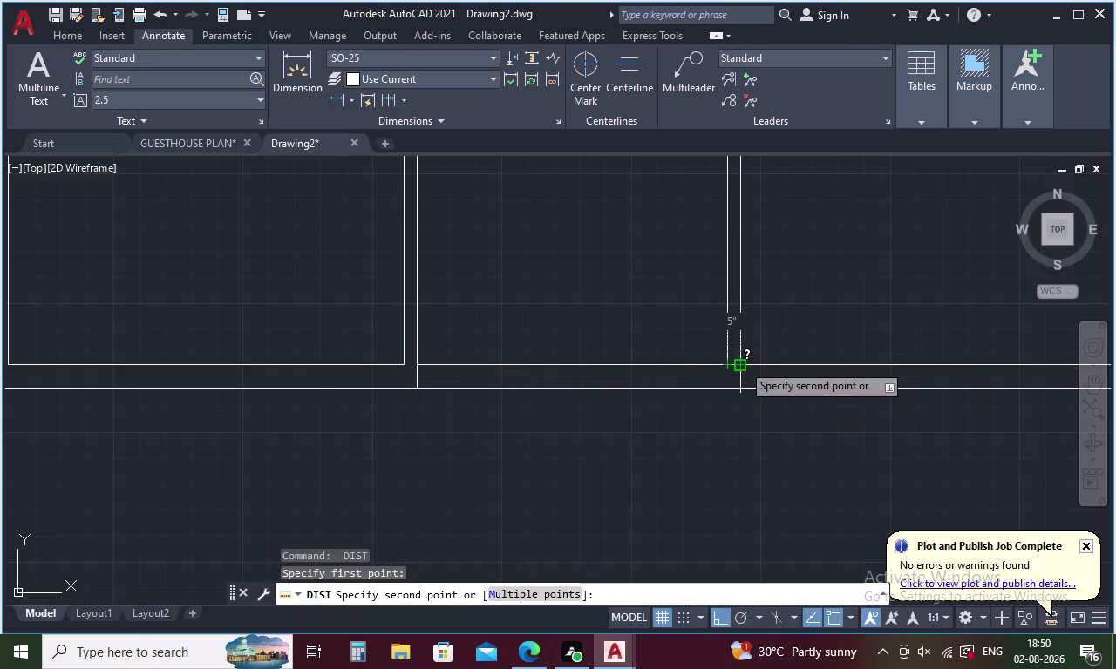
key(Escape)
middle_drag(739, 363, 262, 381)
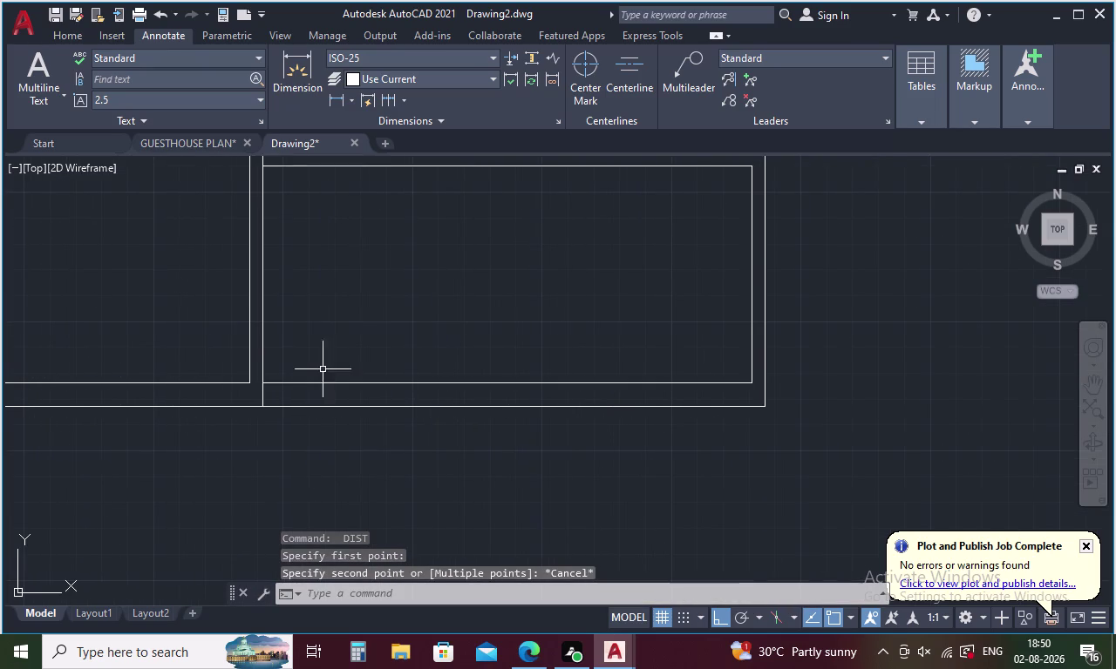